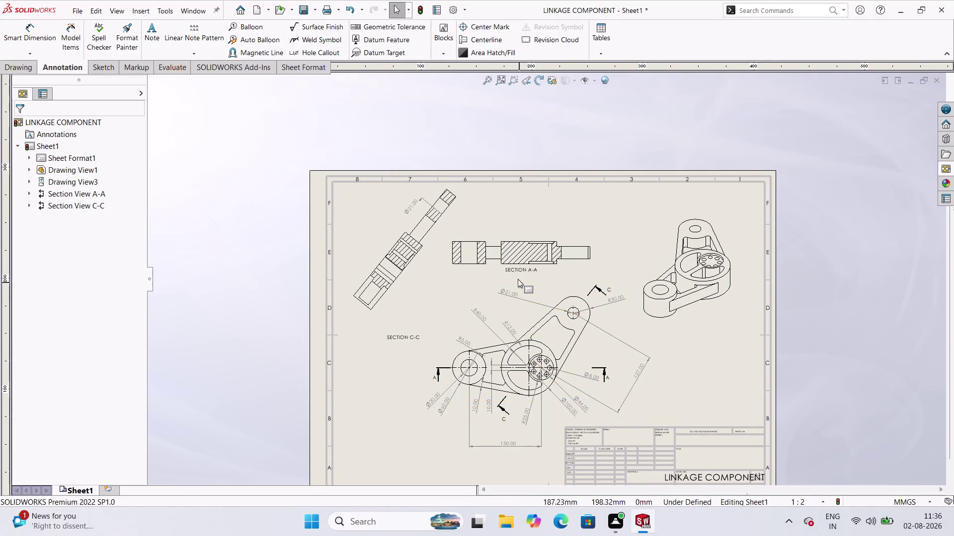
Zoom in on the drawing sheet and start the Smart Dimension tool.
scroll(up, 3)
scroll(down, 3)
scroll(down, 3)
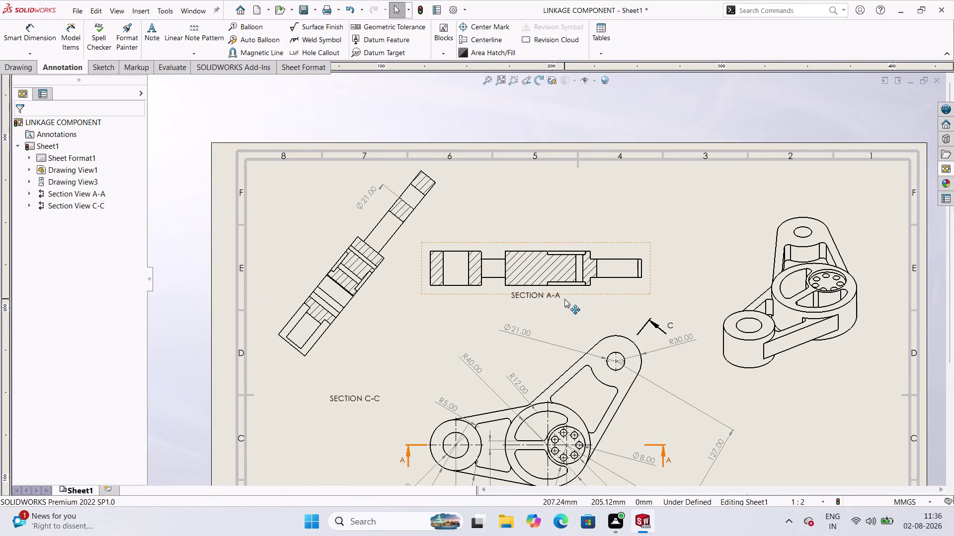
scroll(up, 3)
scroll(down, 3)
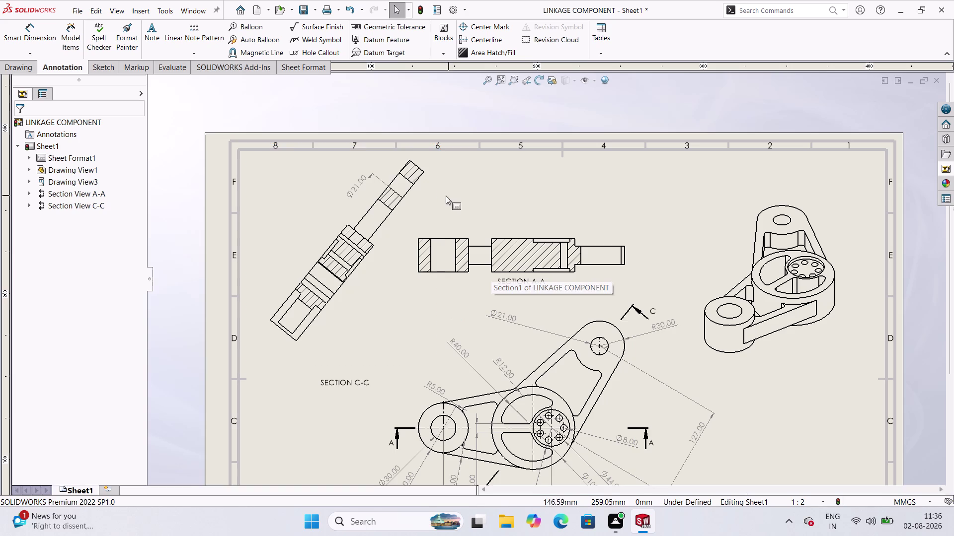
click(28, 30)
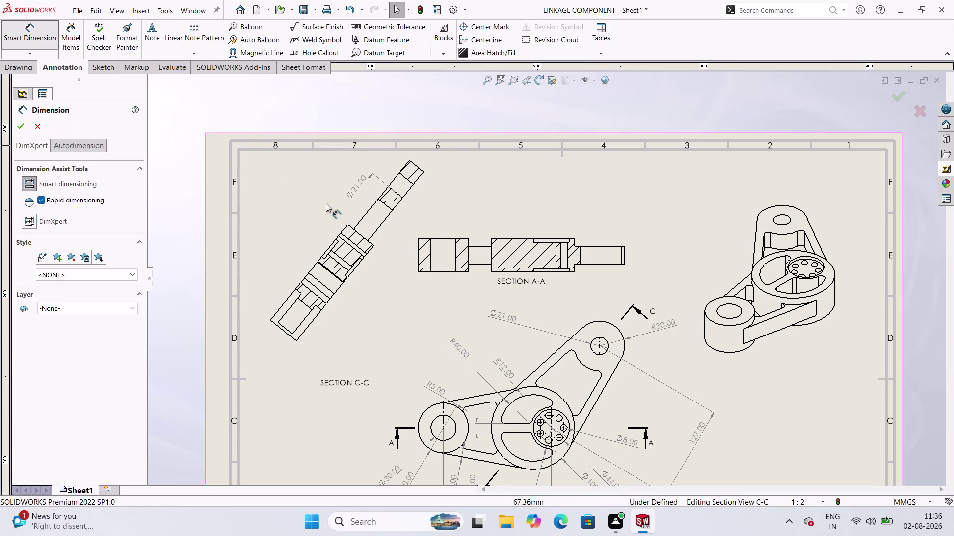
Place a 40.00 height dimension at Section A-A's left end and check the unit system.
click(417, 261)
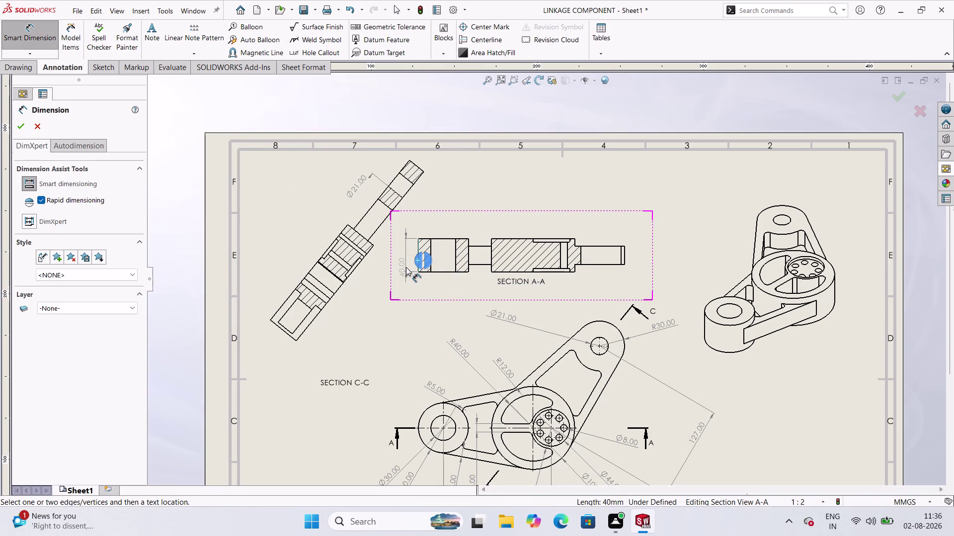
click(399, 253)
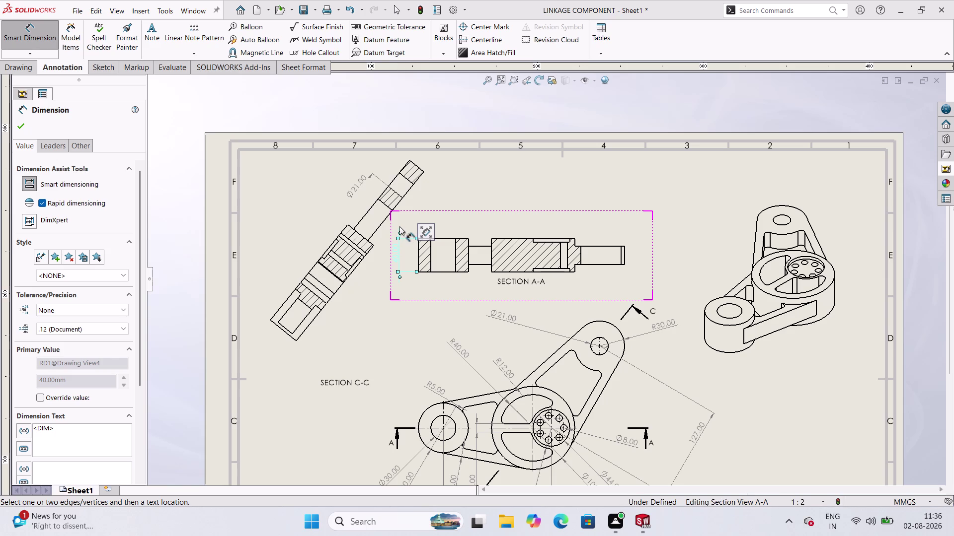
click(930, 503)
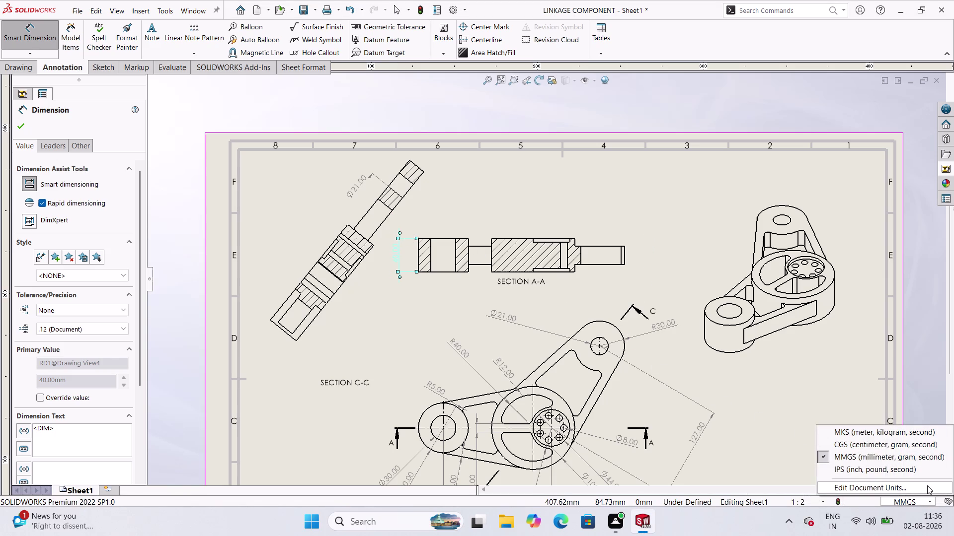
click(308, 181)
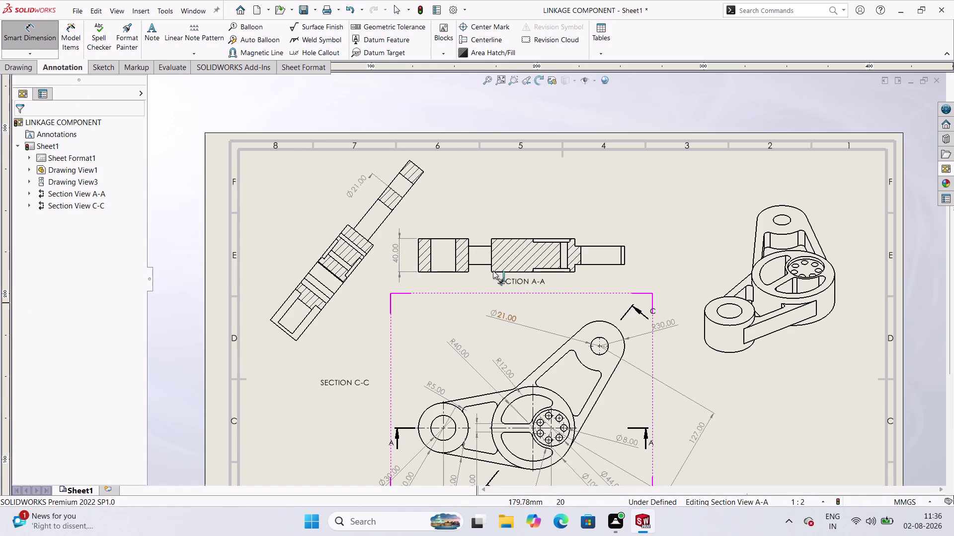
Dimension Section A-A's narrow neck at 22.00 above the view.
click(478, 247)
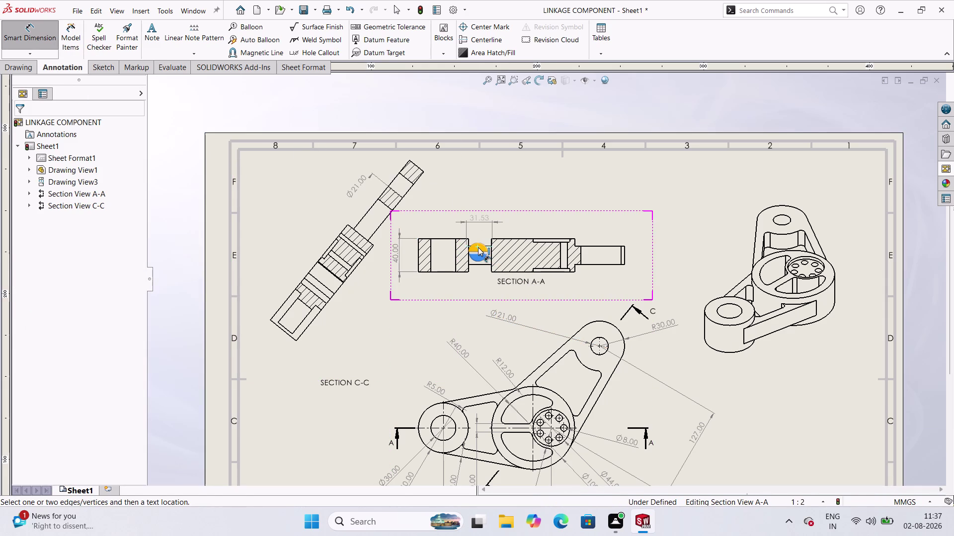
click(483, 265)
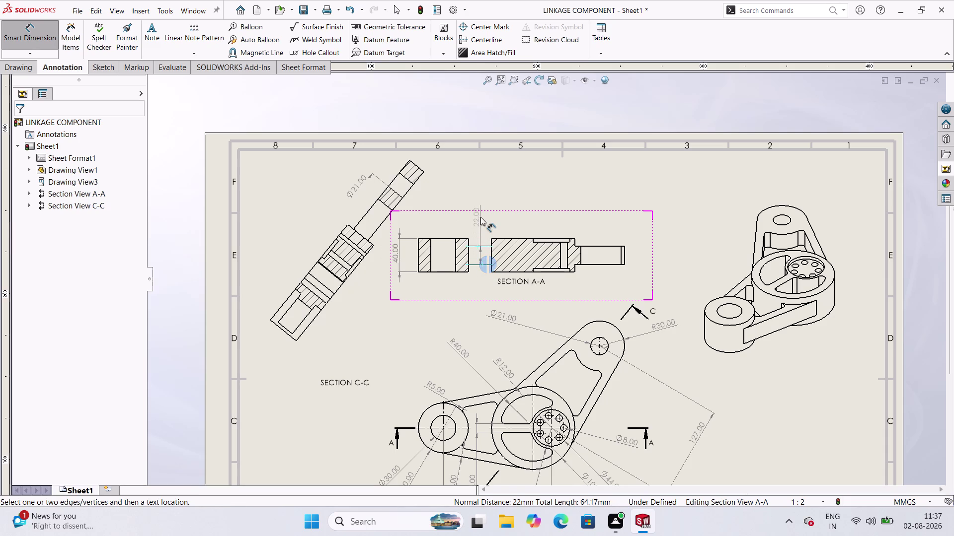
click(481, 217)
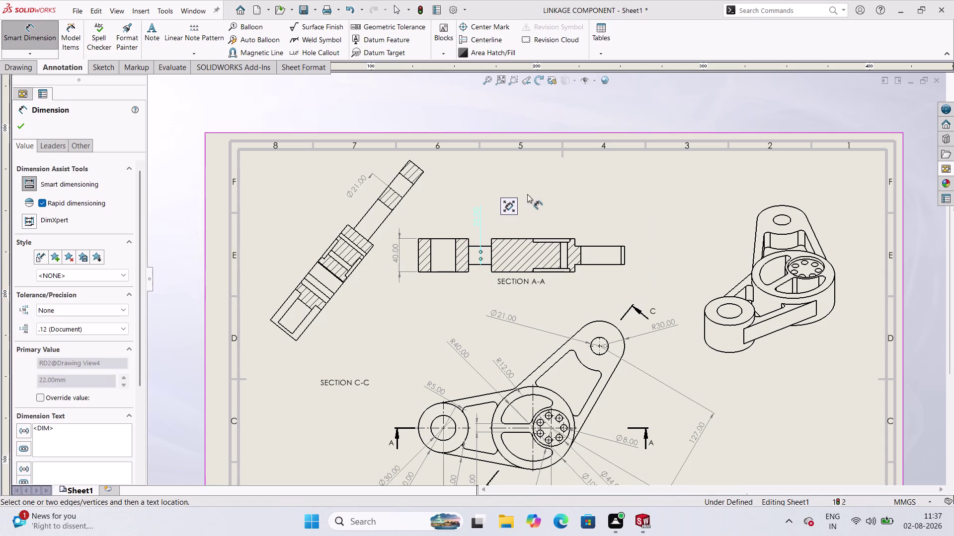
click(570, 197)
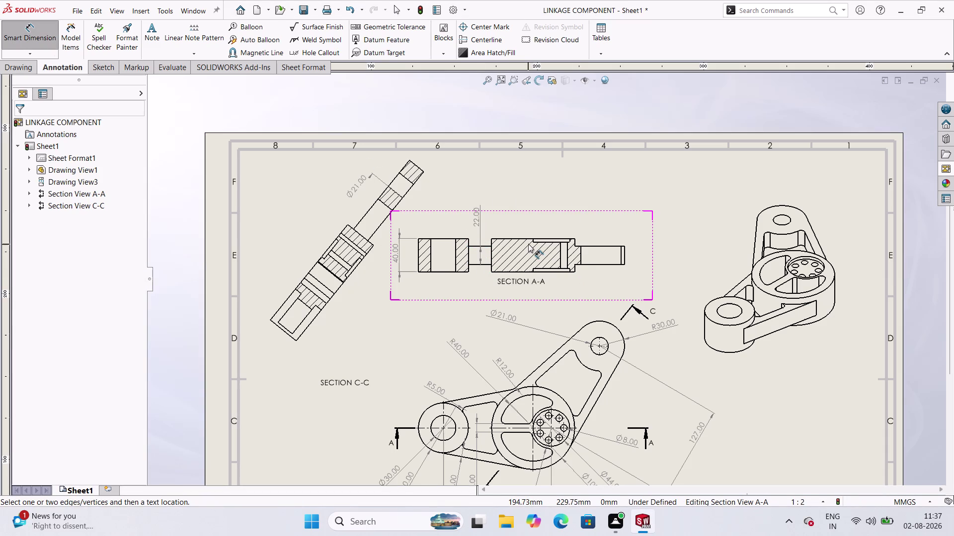
Zoom in and dimension Section A-A's bore at 32.00.
scroll(down, 3)
scroll(down, 3)
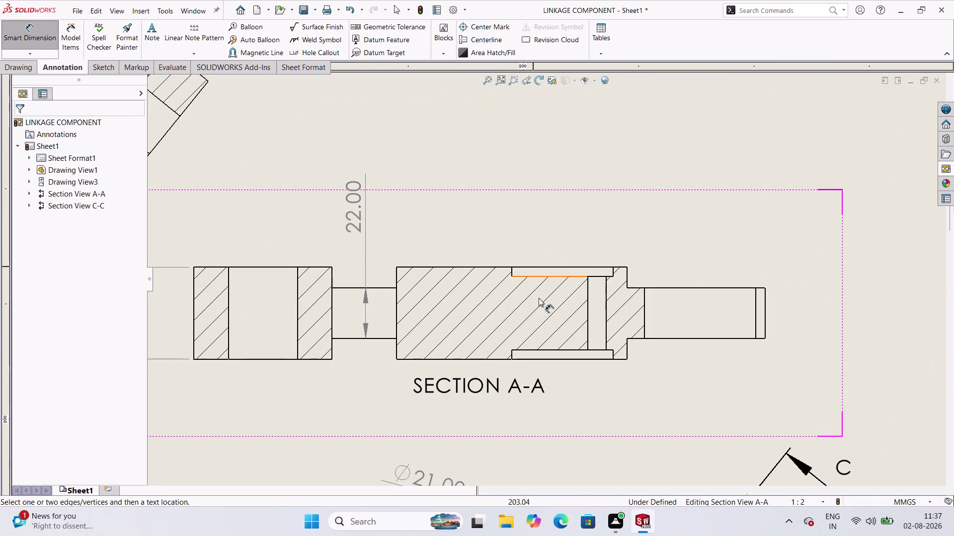
scroll(down, 3)
scroll(down, 3)
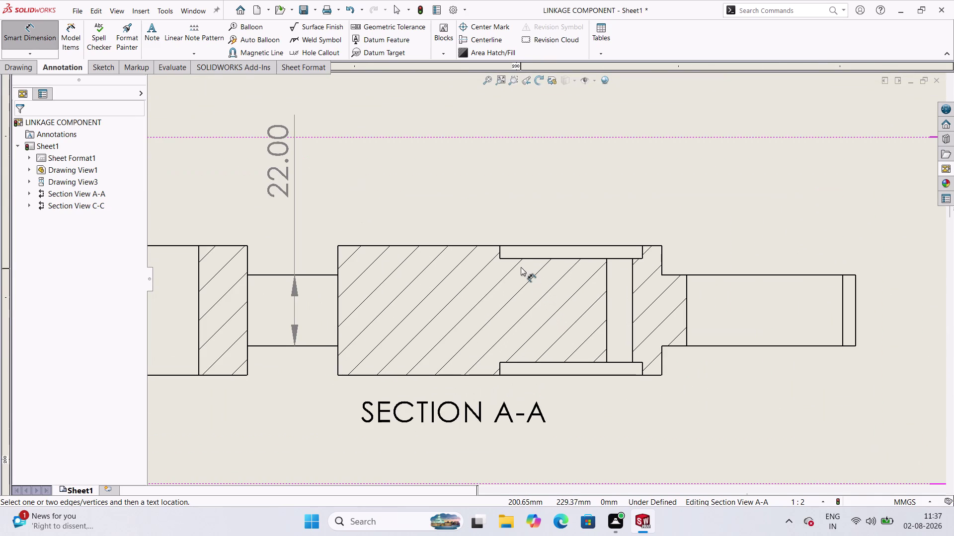
click(512, 258)
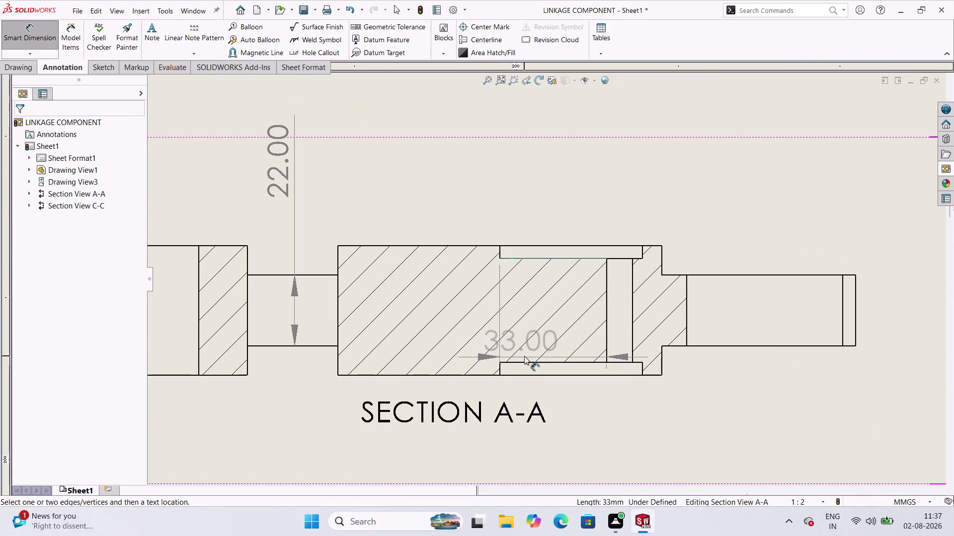
click(526, 362)
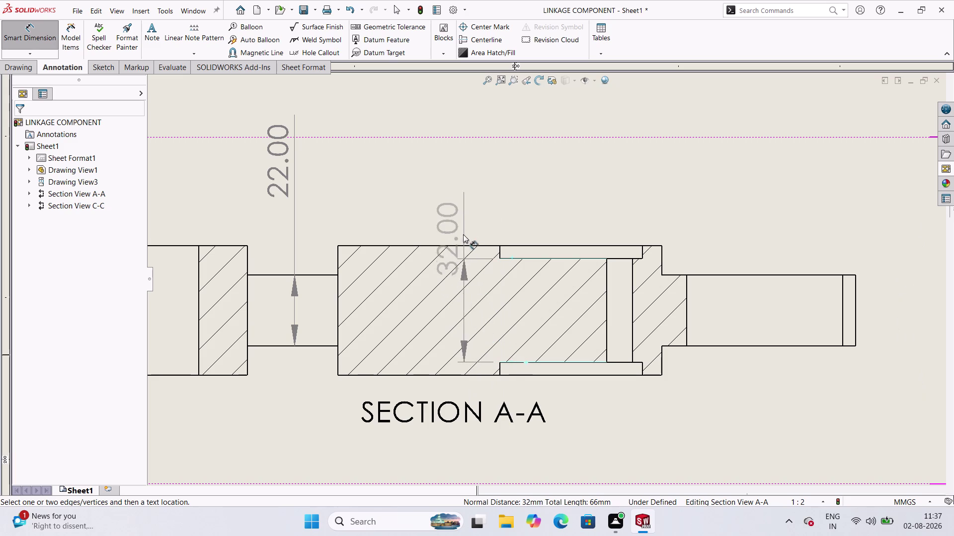
click(447, 209)
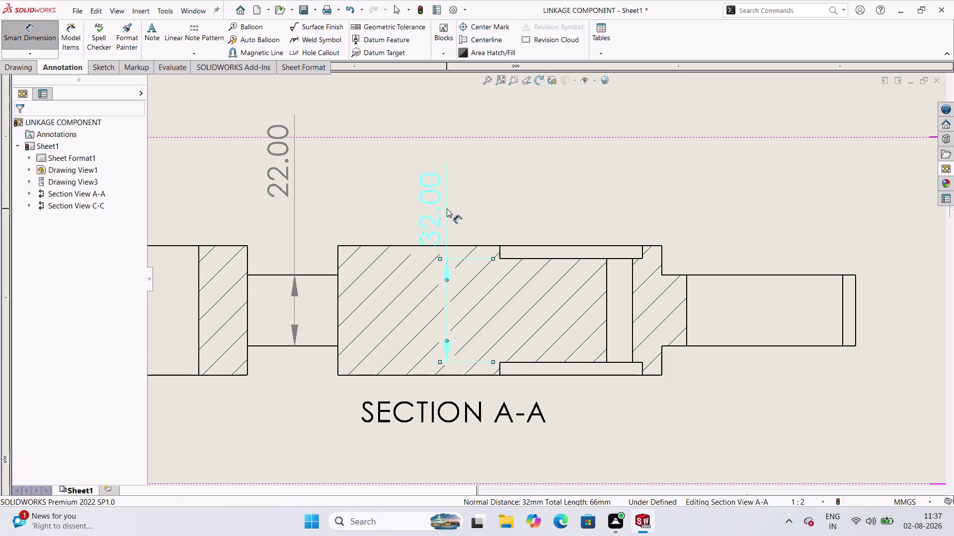
Add the 4.00 wall thickness and 9.00 shaft step dimensions above the section.
click(551, 246)
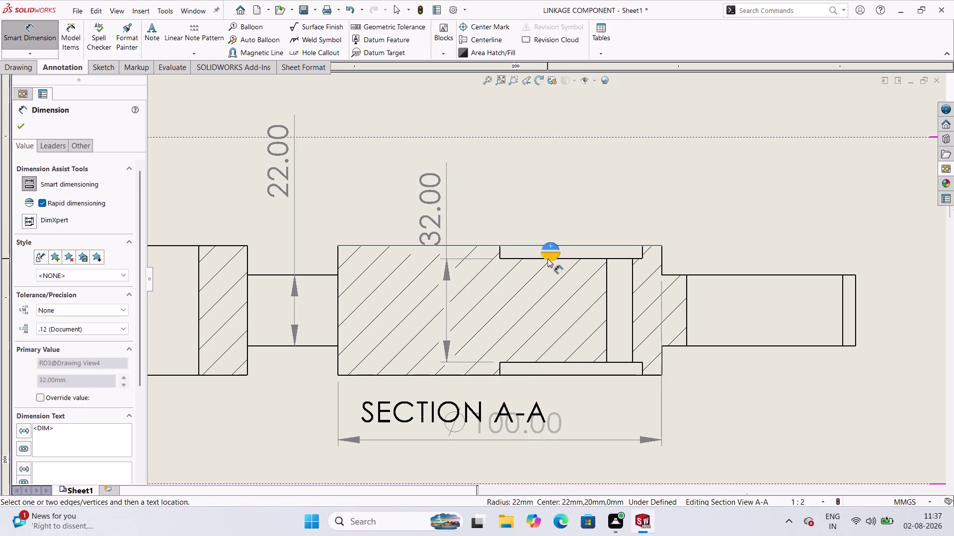
click(534, 259)
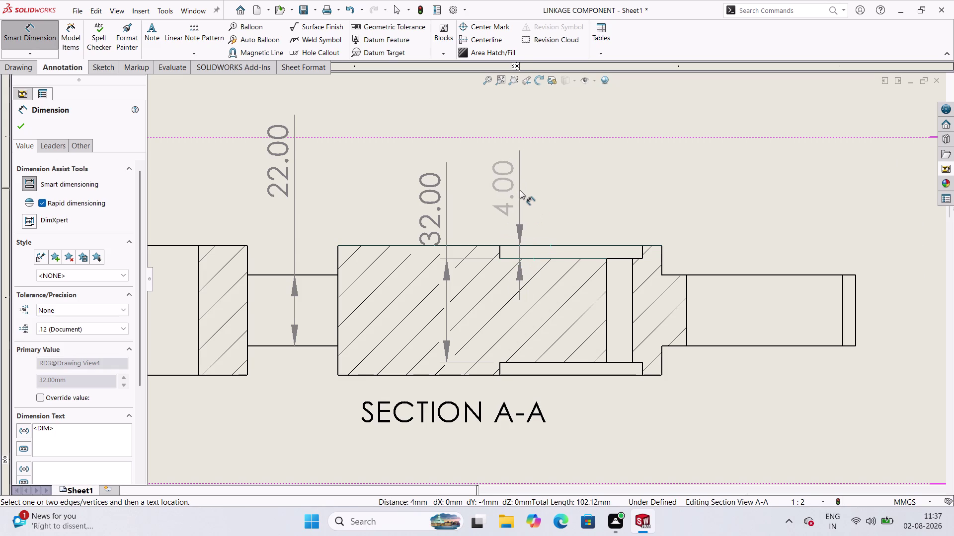
click(521, 192)
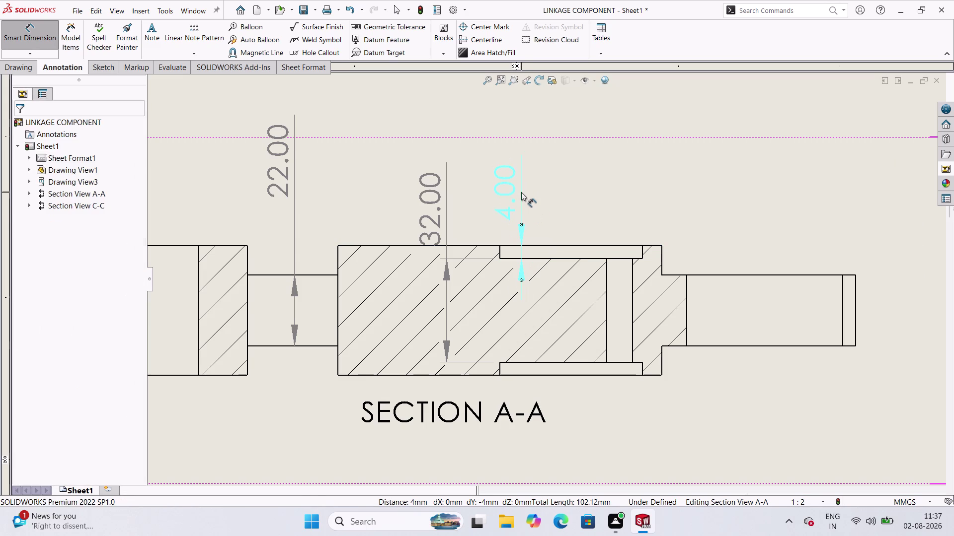
click(655, 245)
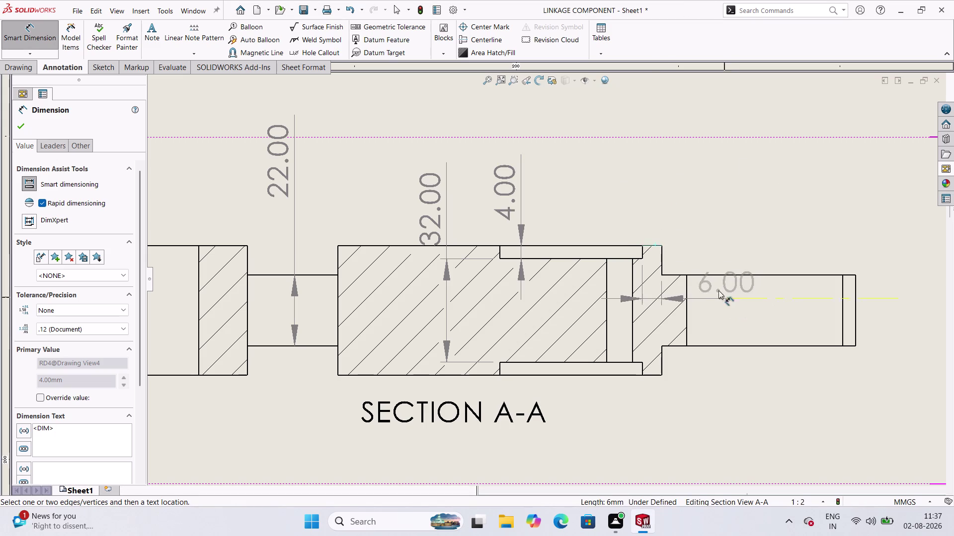
click(700, 275)
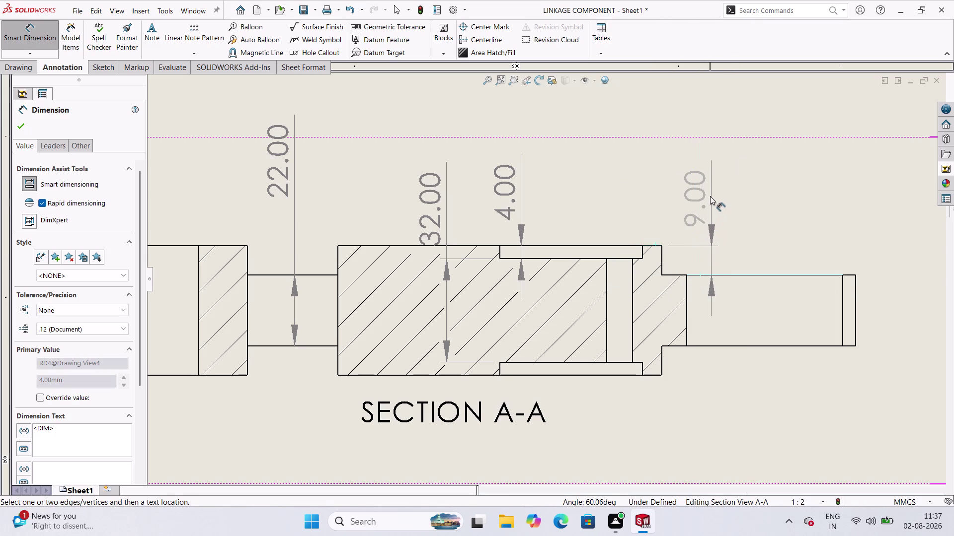
click(712, 196)
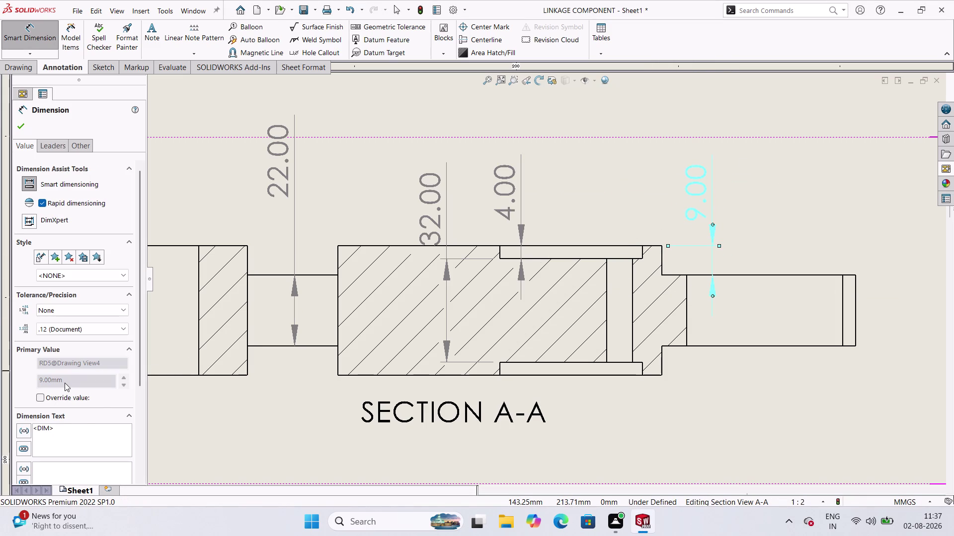
Override the step dimension's value so it reads 10.00.
click(40, 399)
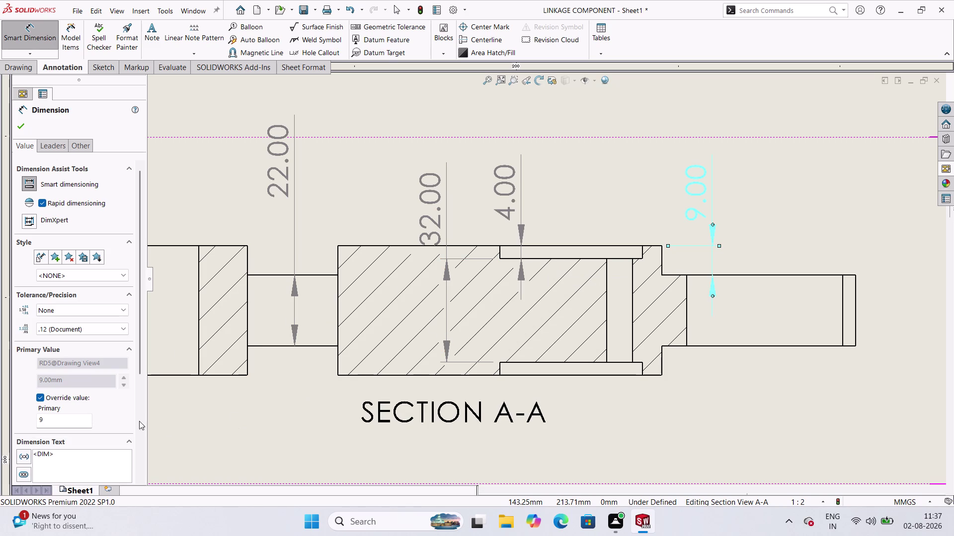
click(82, 424)
click(82, 424)
text(10)
key(Return)
click(16, 128)
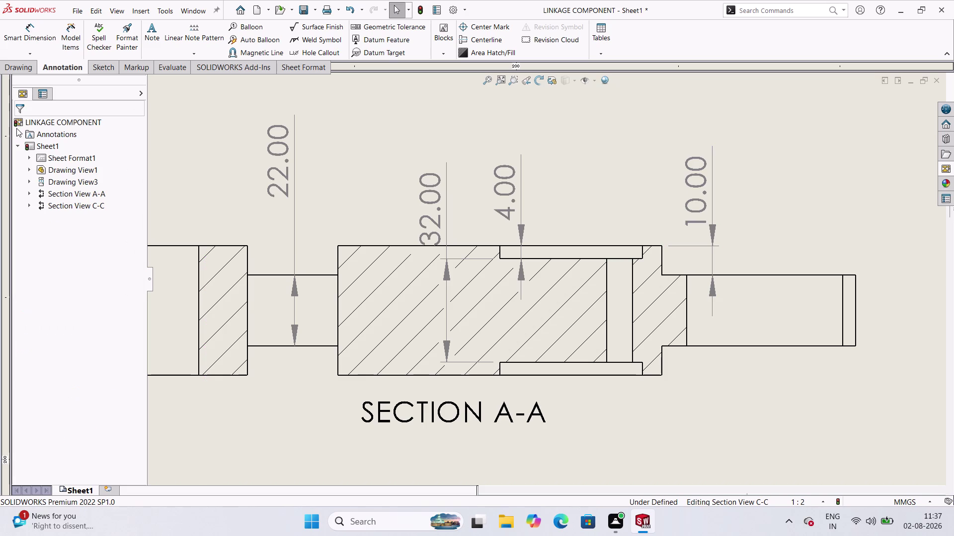
Override the 22.00 neck dimension on Section A-A to display 10.00.
double_click(287, 176)
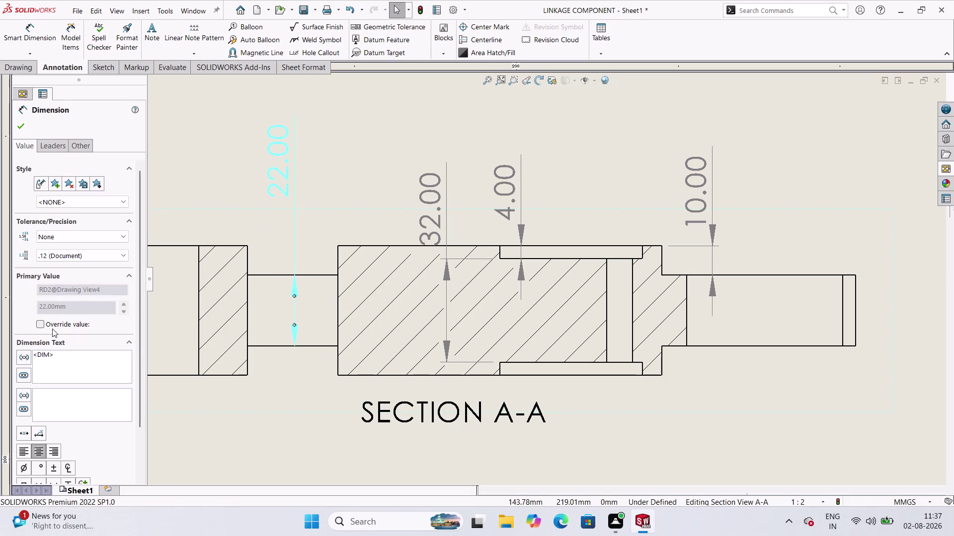
click(43, 324)
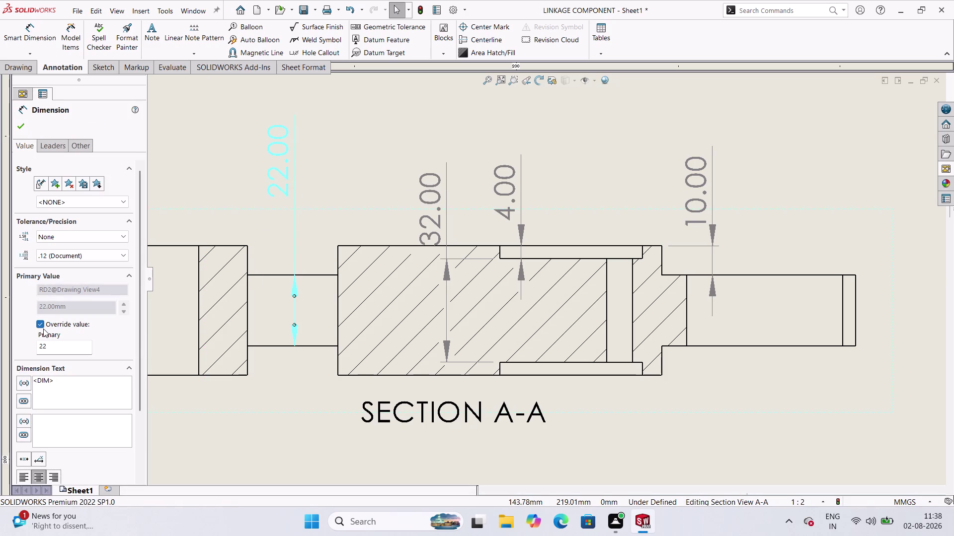
key(1)
double_click(51, 347)
text(10)
click(25, 129)
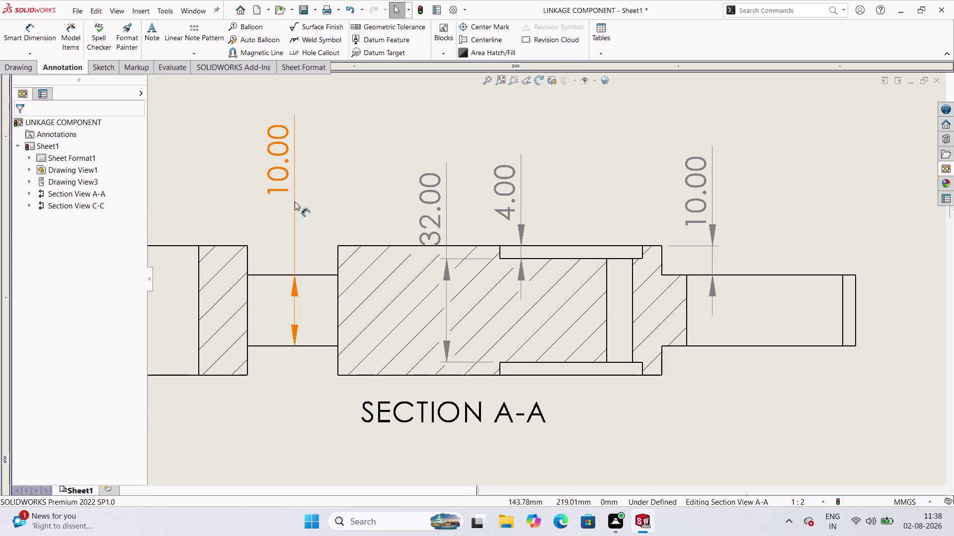
Drag the 32.00 and 4.00 dimension texts apart and reposition the right-end dimension.
scroll(up, 3)
scroll(up, 3)
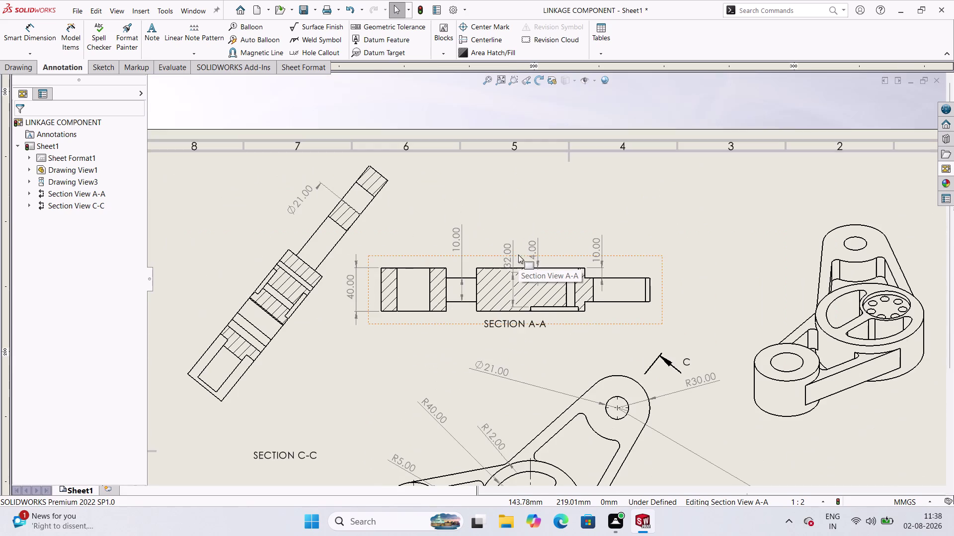
scroll(up, 3)
scroll(down, 3)
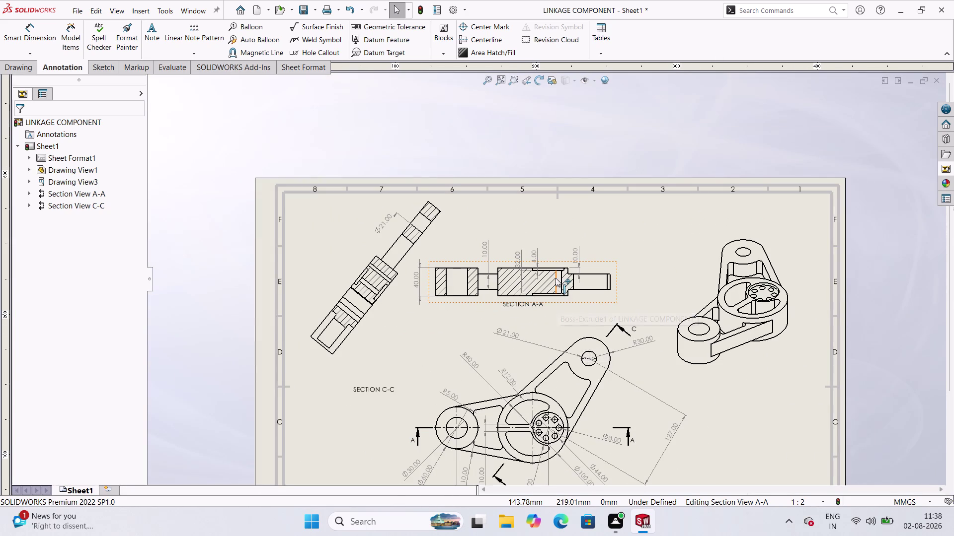
scroll(down, 3)
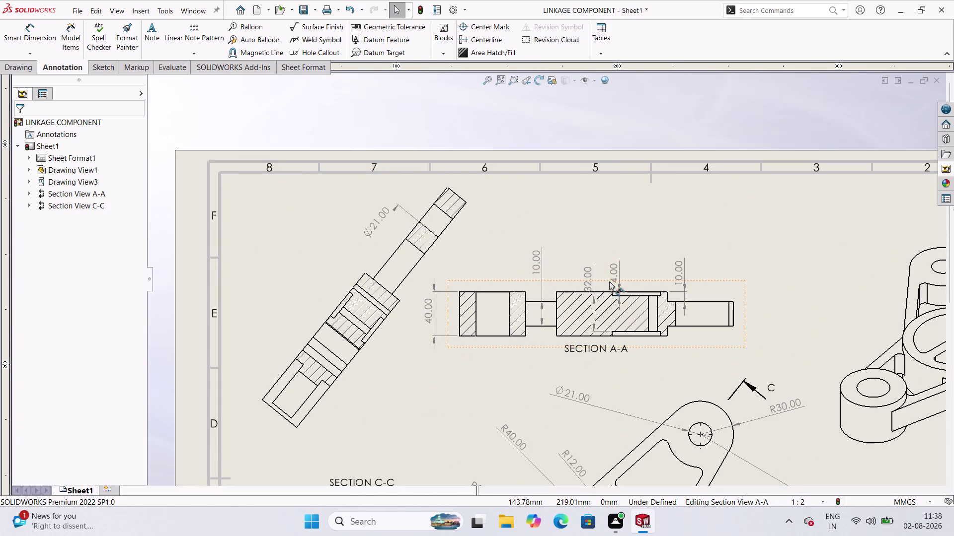
drag(586, 281, 589, 263)
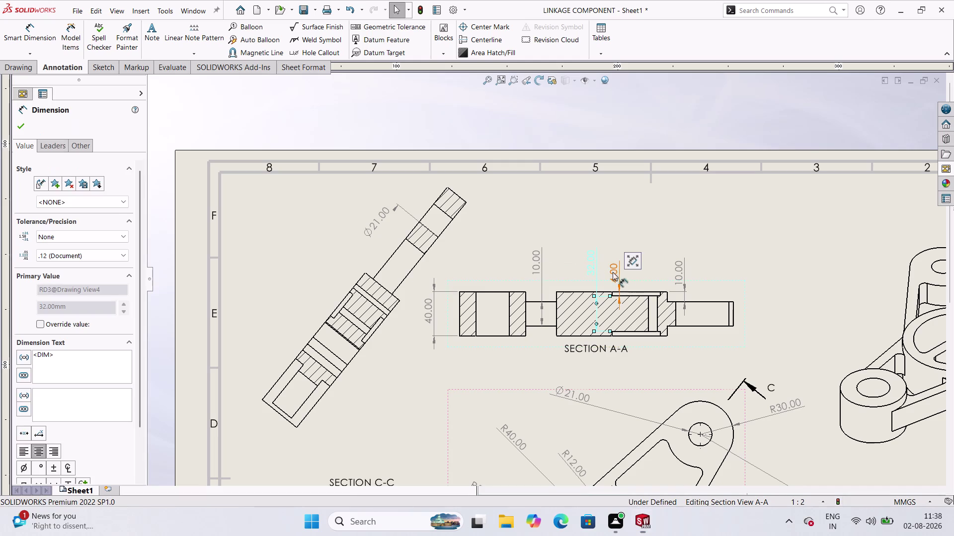
drag(617, 274, 622, 240)
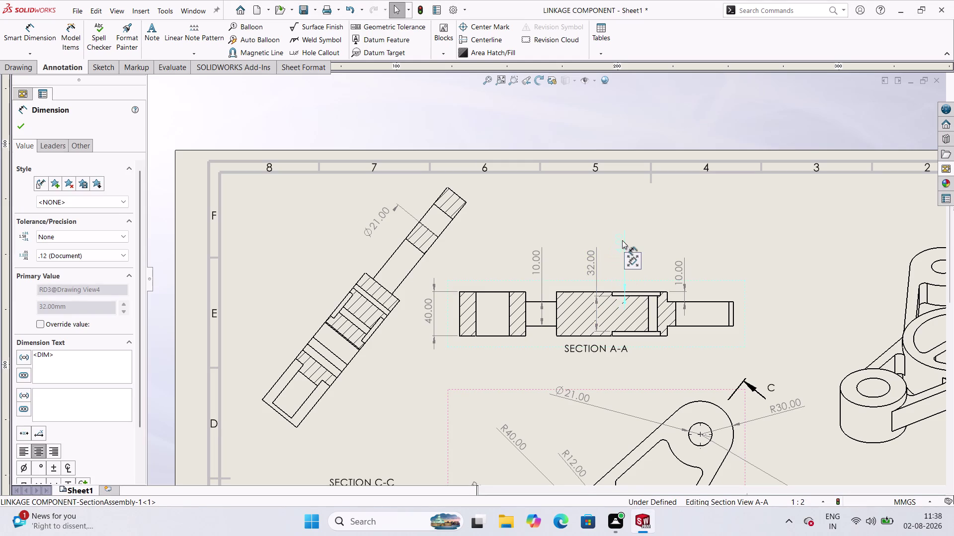
drag(622, 240, 619, 259)
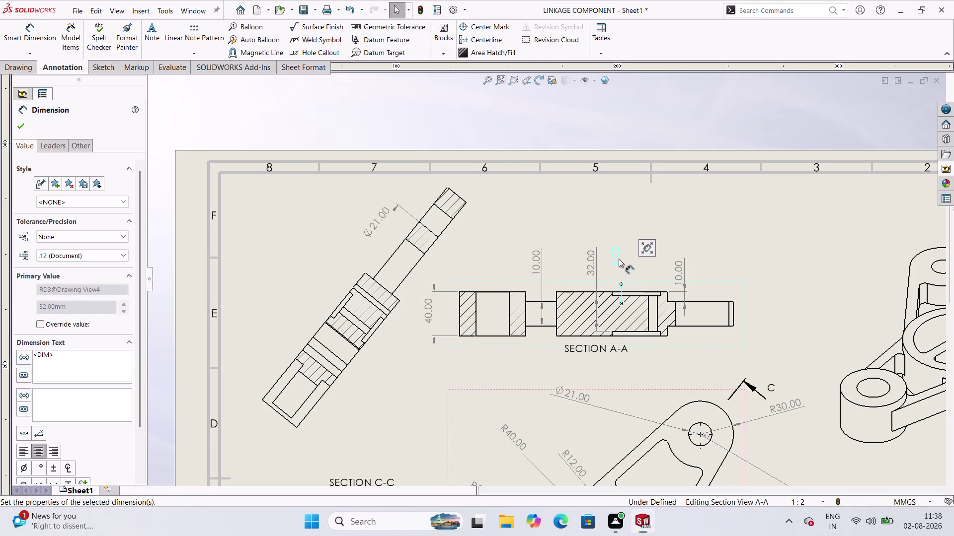
drag(676, 275, 679, 257)
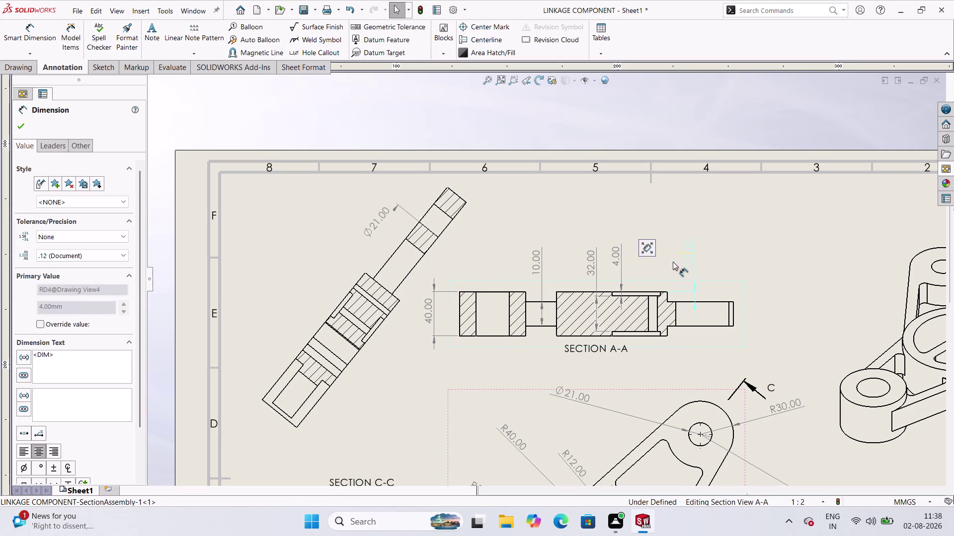
drag(679, 257, 679, 259)
double_click(681, 259)
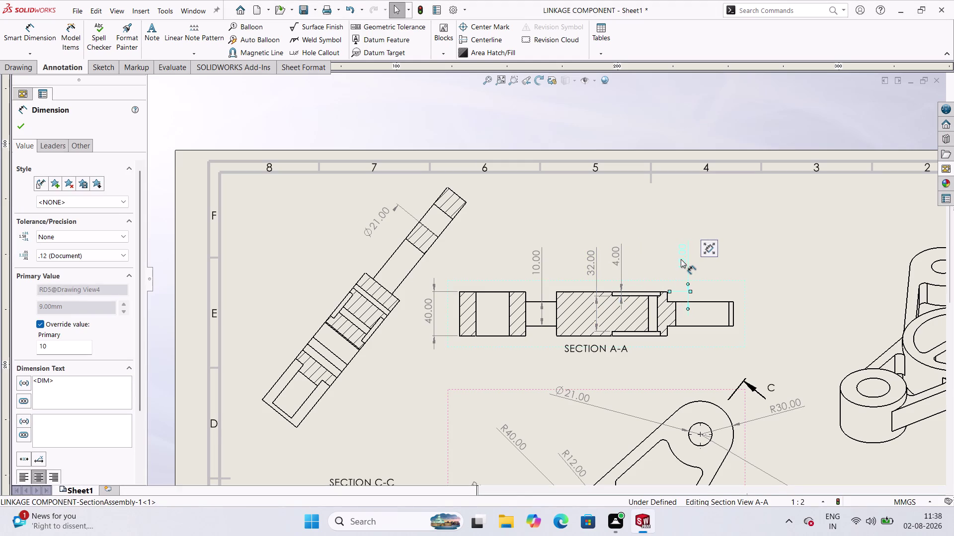
Zoom and pan around the sheet to review the dimensioned views.
scroll(up, 3)
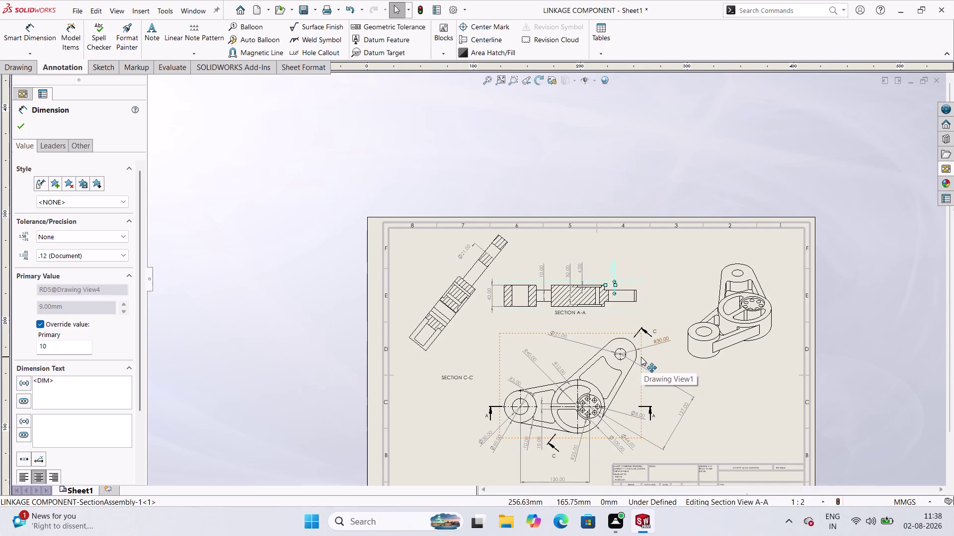
scroll(down, 3)
scroll(down, 3)
scroll(down, 3)
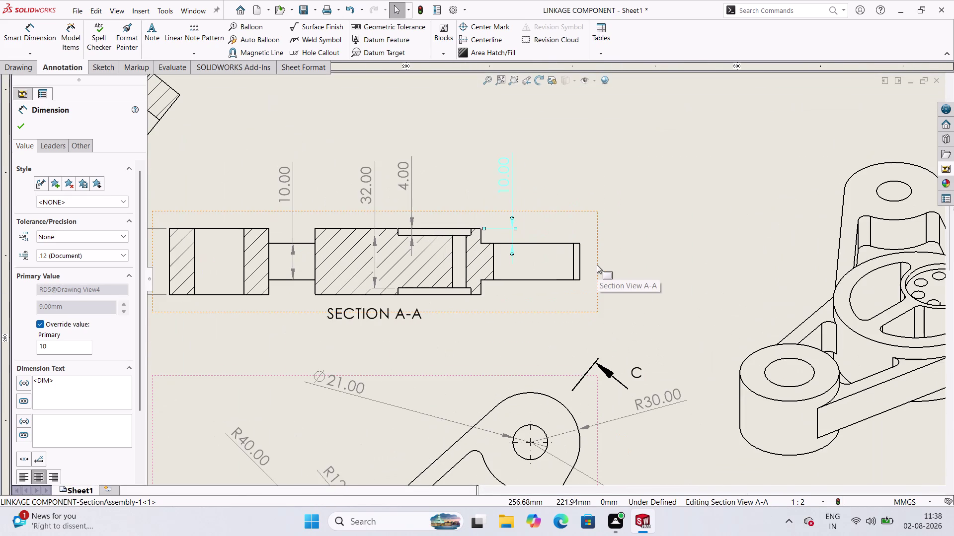
scroll(up, 3)
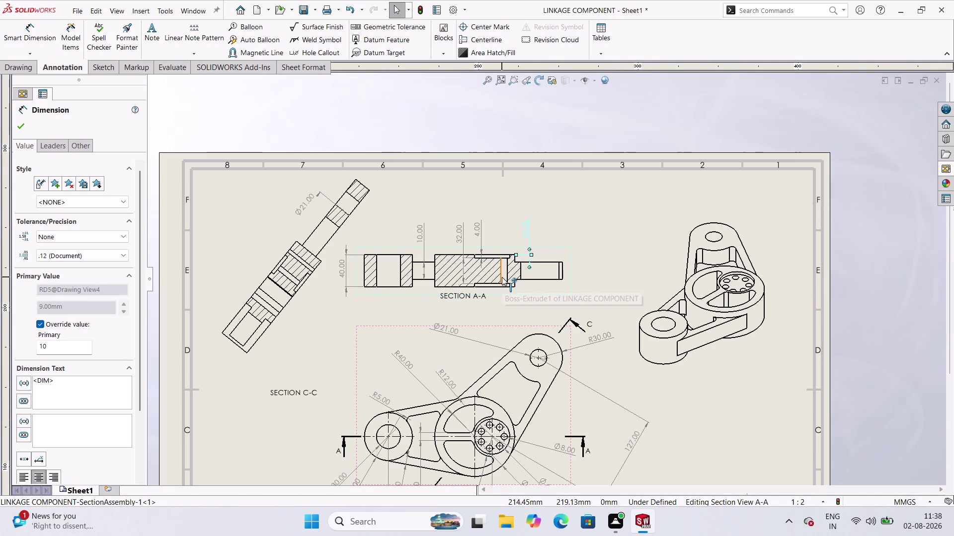
scroll(down, 3)
scroll(up, 3)
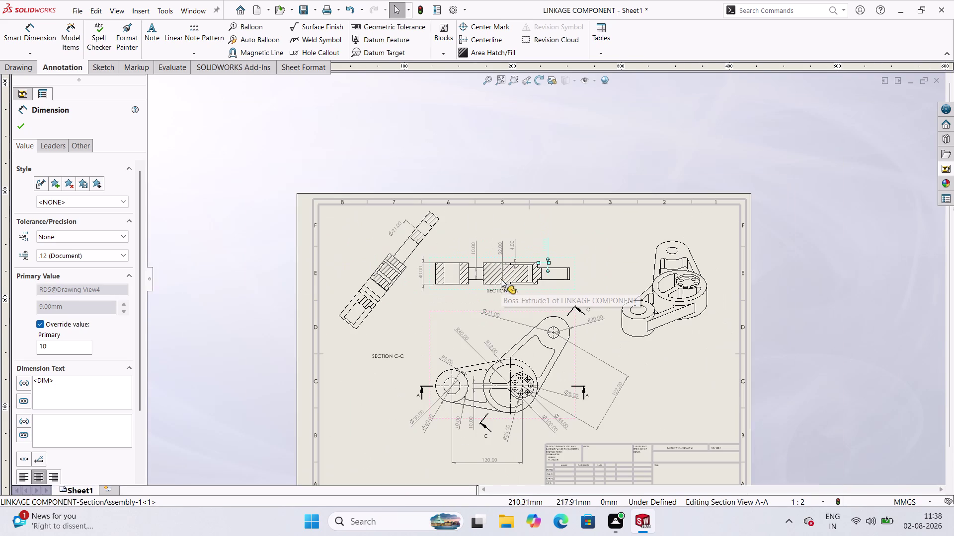
scroll(up, 3)
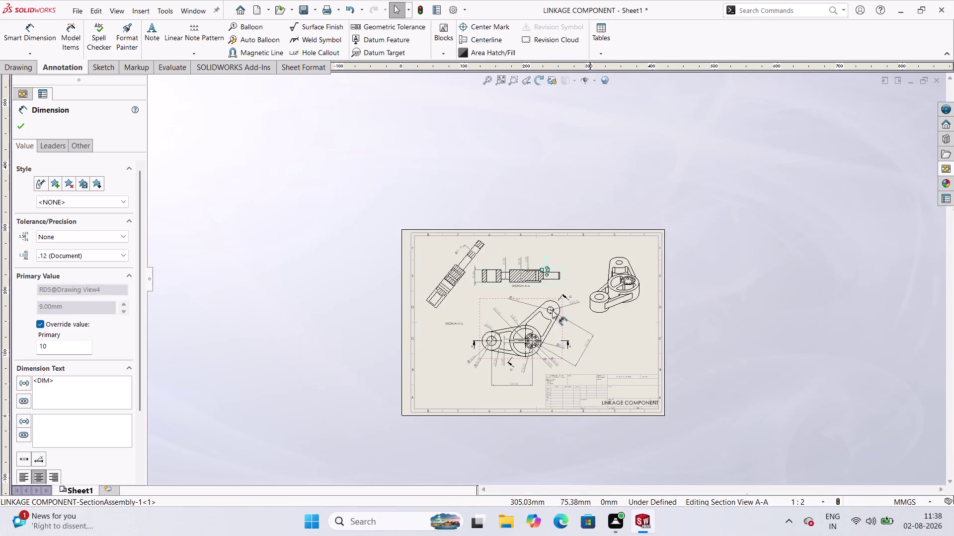
scroll(down, 3)
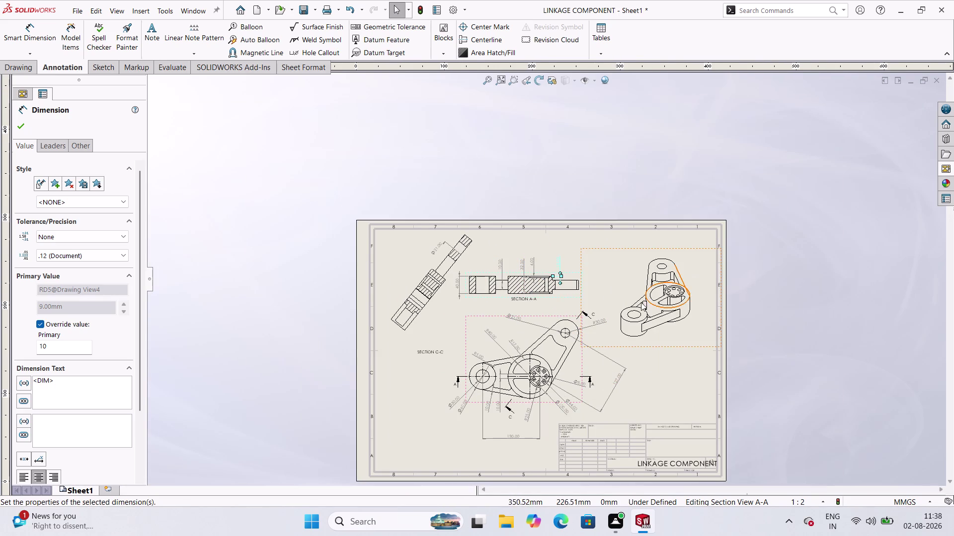
scroll(up, 3)
scroll(down, 3)
scroll(down, 3)
scroll(down, 3)
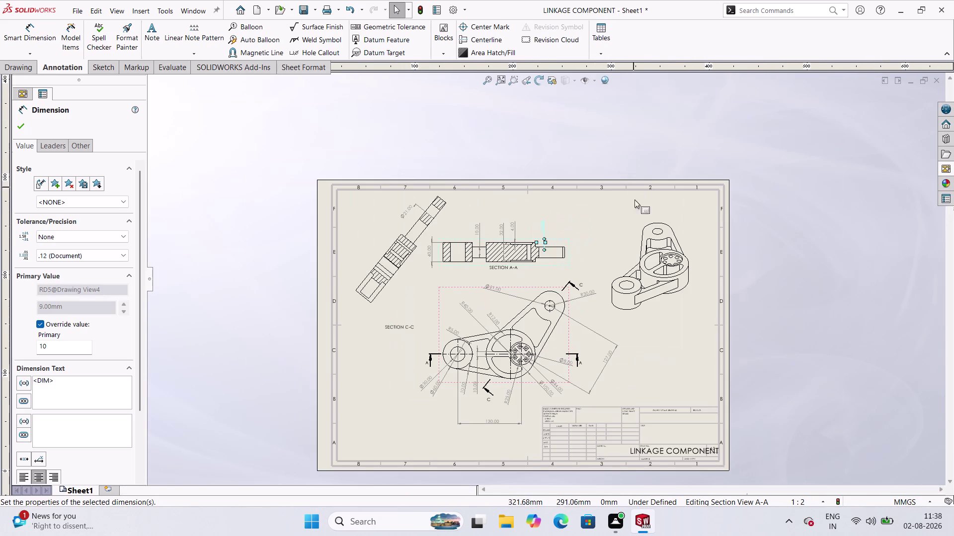
scroll(down, 3)
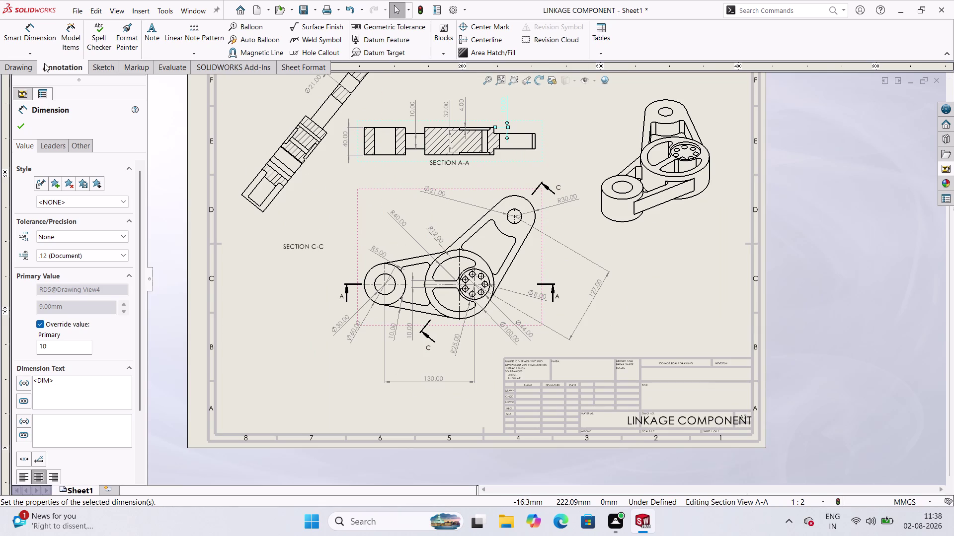
click(24, 68)
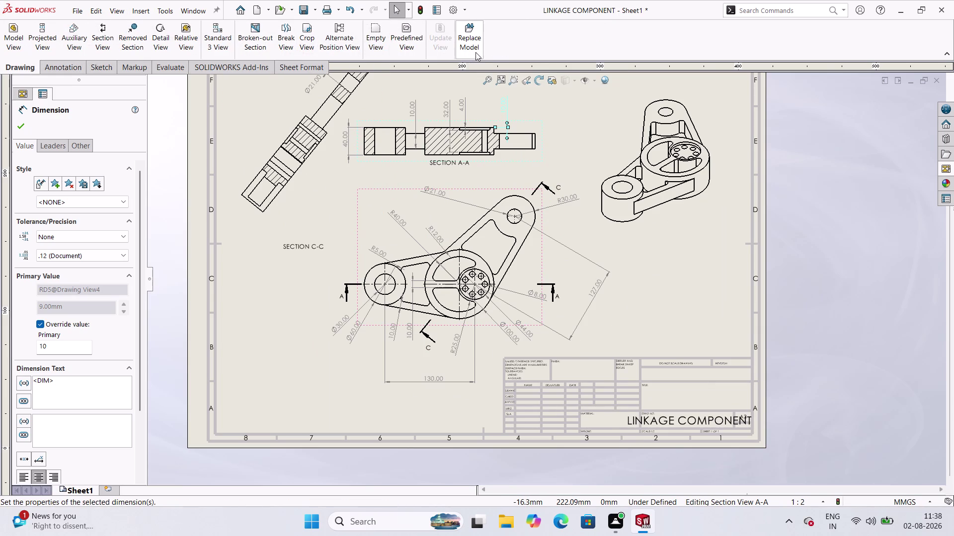
Switch to the Sheet Format tab and enter Edit Sheet Format mode.
click(101, 70)
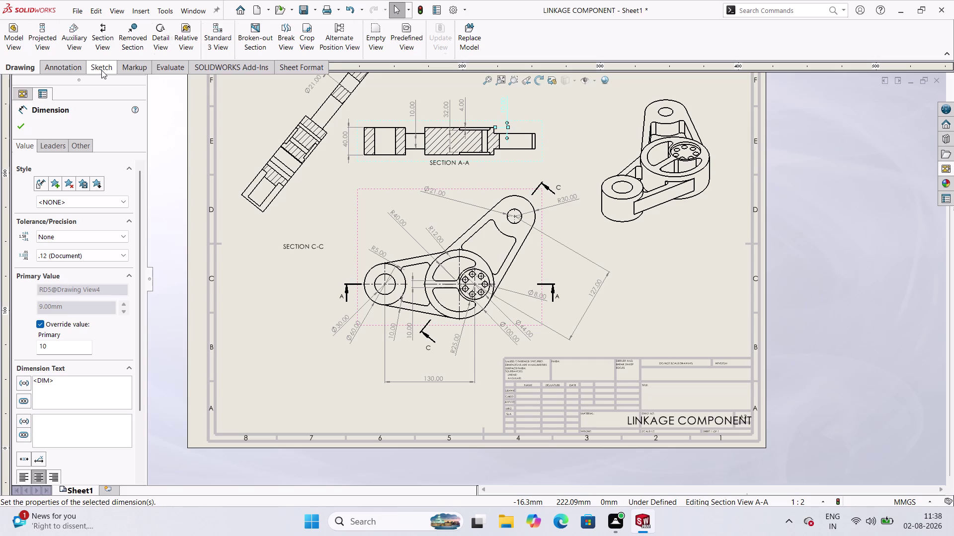
click(65, 76)
click(56, 67)
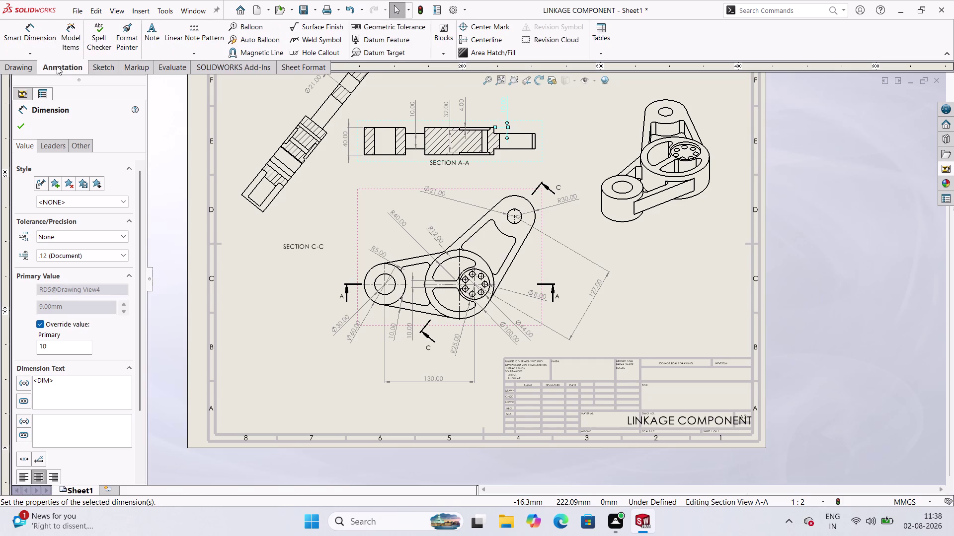
click(290, 65)
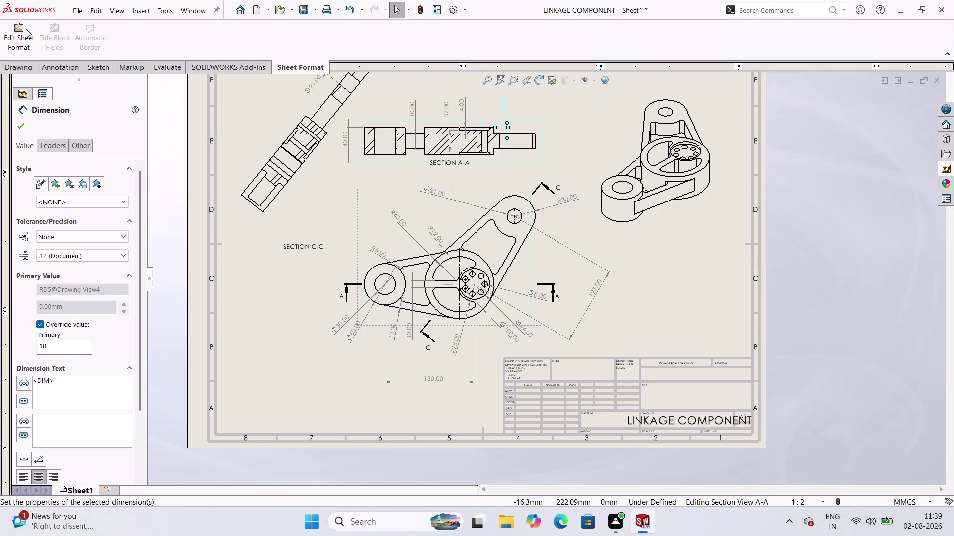
click(26, 29)
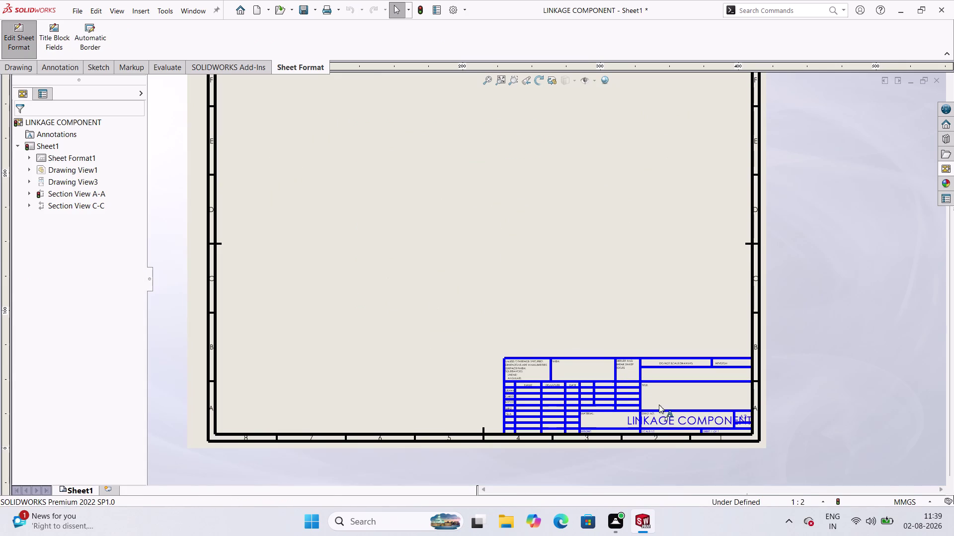
Zoom into the title block notes and launch the Title Block Fields setup.
scroll(down, 3)
scroll(down, 3)
scroll(down, 3)
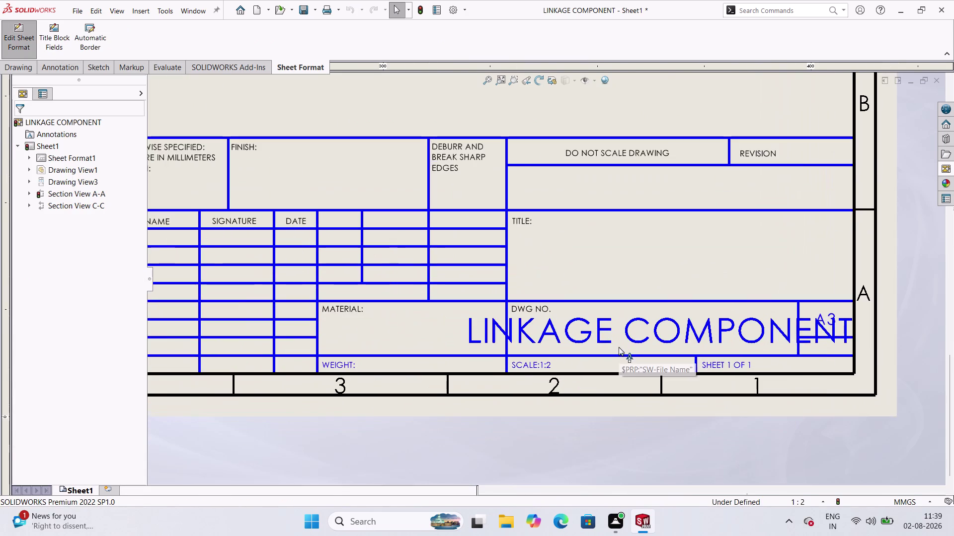
scroll(up, 3)
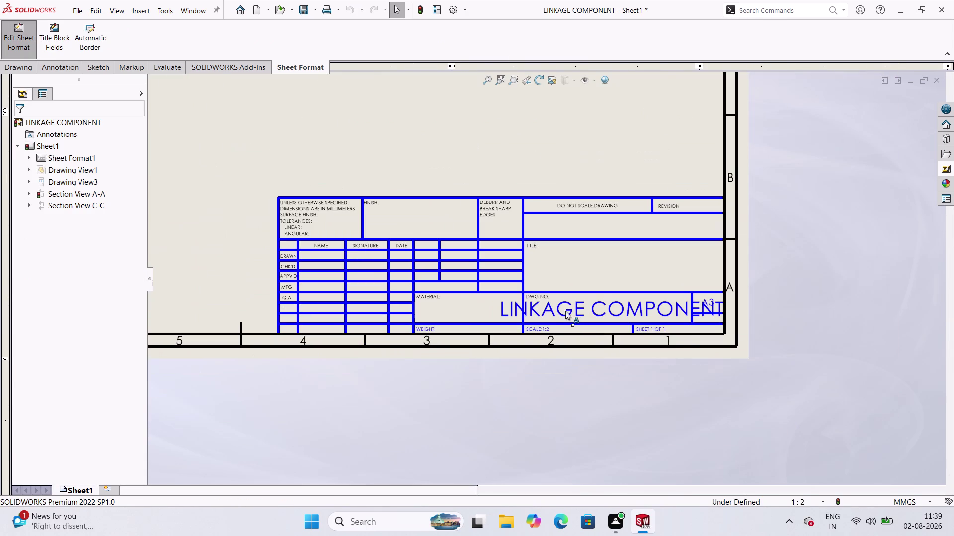
scroll(down, 3)
scroll(down, 3)
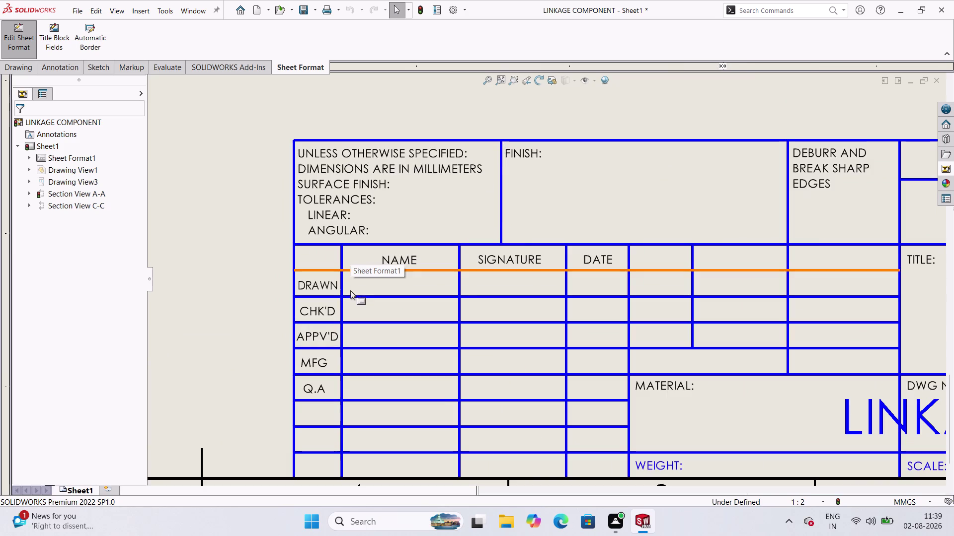
click(365, 288)
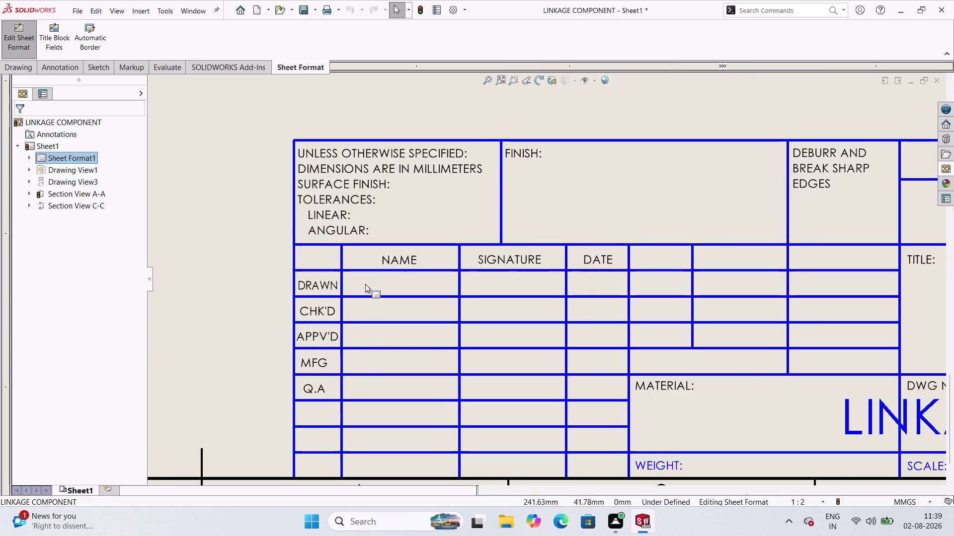
double_click(365, 283)
double_click(371, 276)
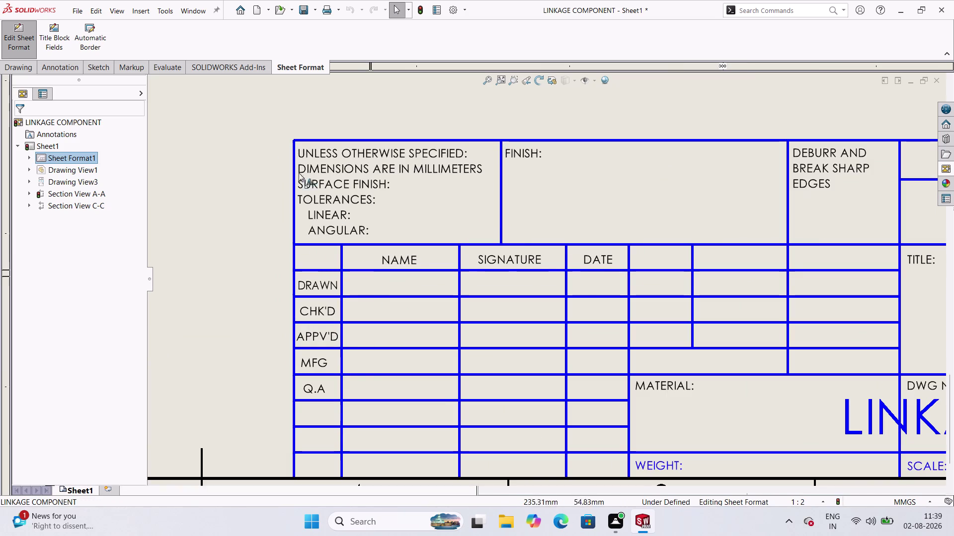
click(60, 46)
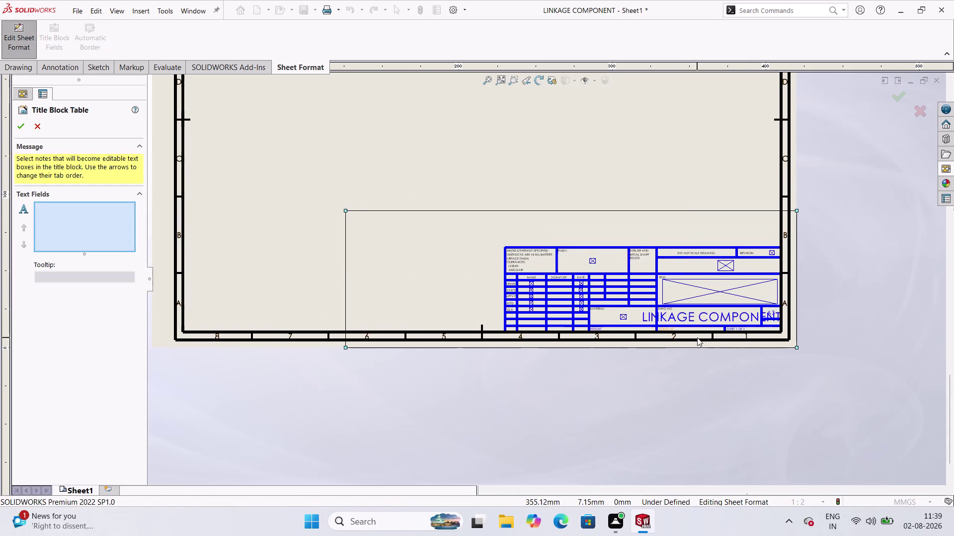
Add the TITLE note to the Text Fields list.
scroll(down, 3)
scroll(down, 3)
scroll(up, 3)
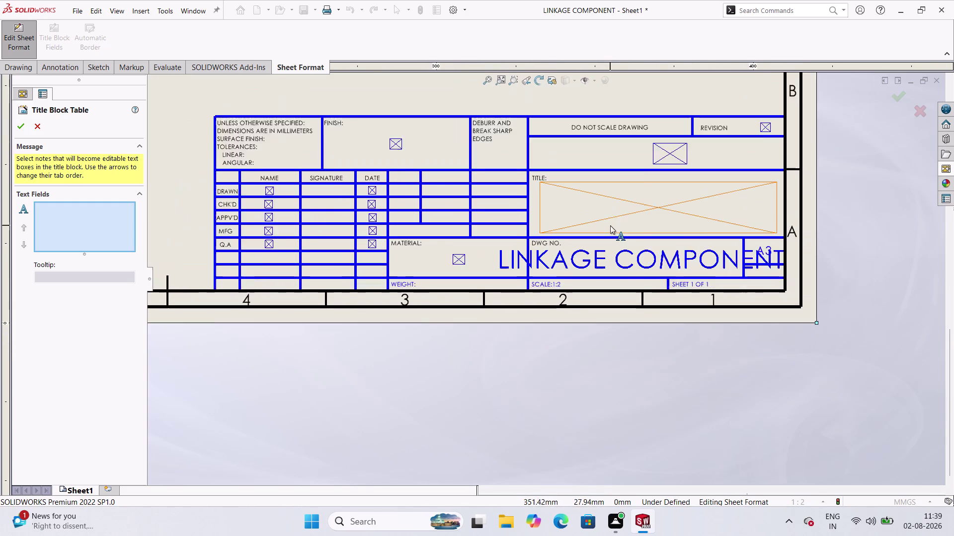
click(605, 216)
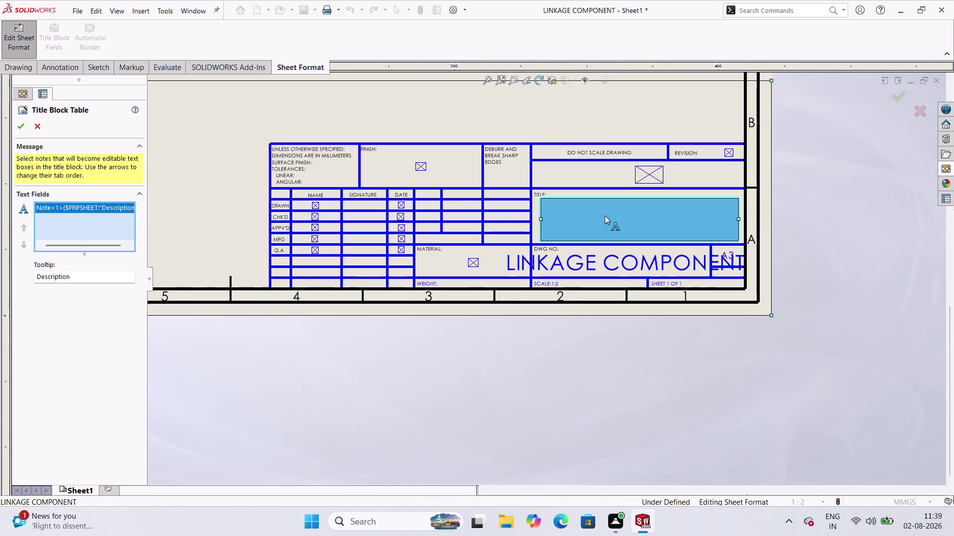
scroll(up, 3)
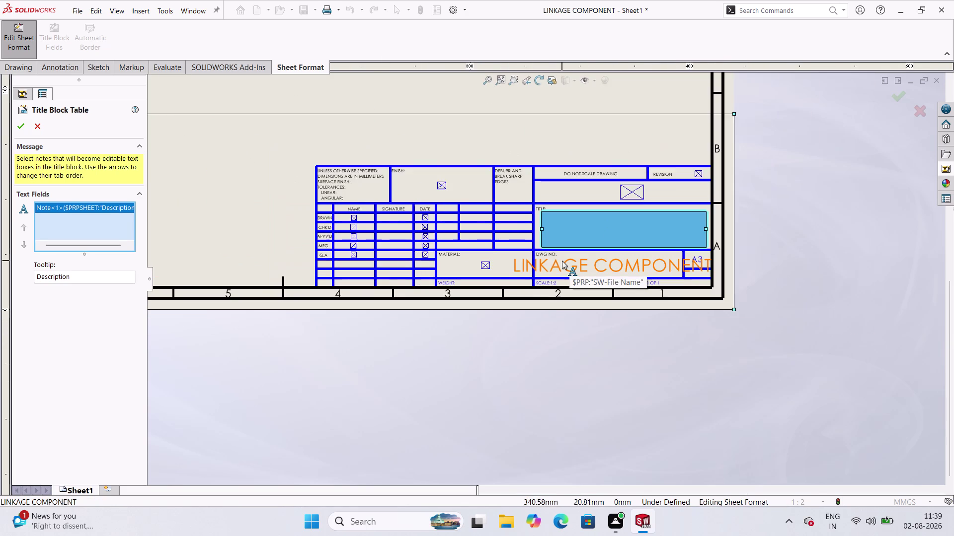
scroll(up, 3)
Remove the TITLE note from the field list and close the setup without keeping fields.
click(562, 260)
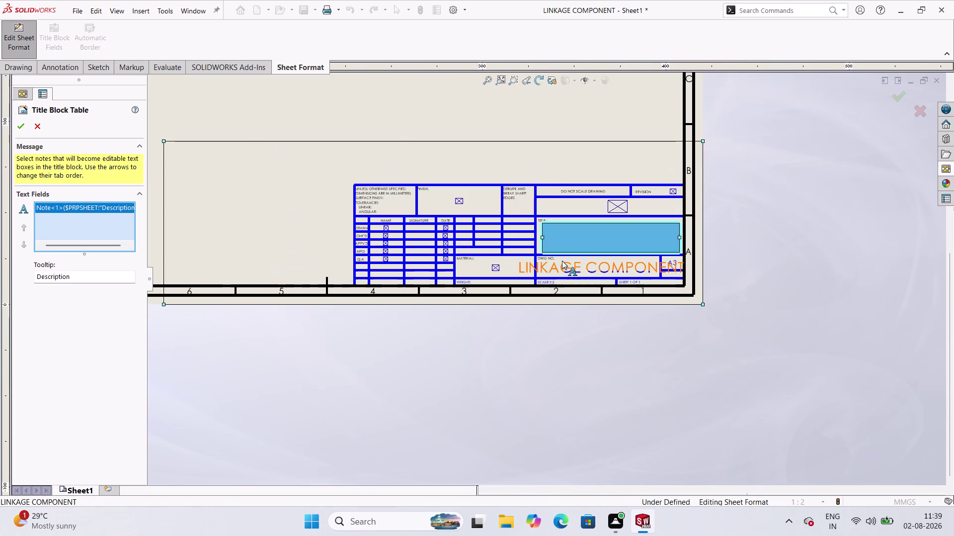
key(ctrl+c)
click(609, 235)
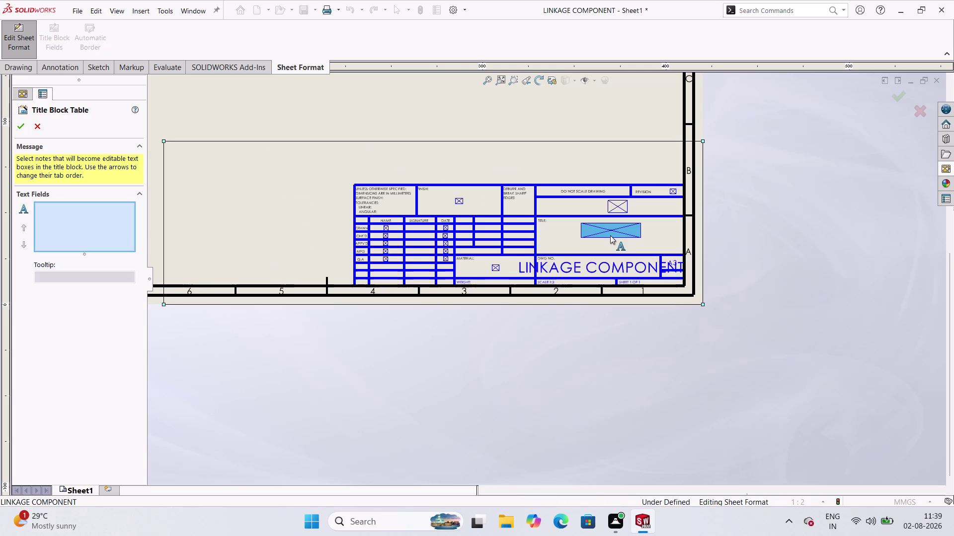
key(ctrl+v)
double_click(98, 219)
click(87, 231)
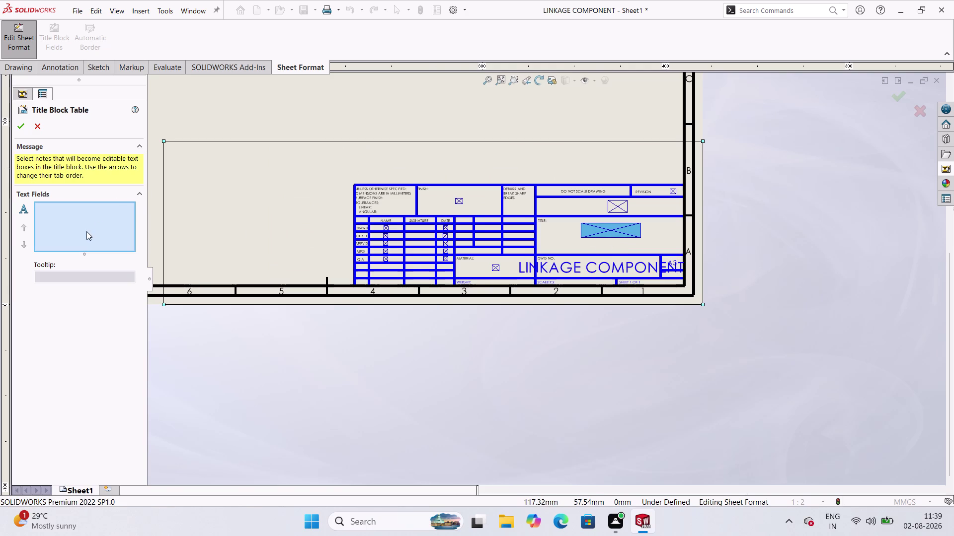
click(42, 131)
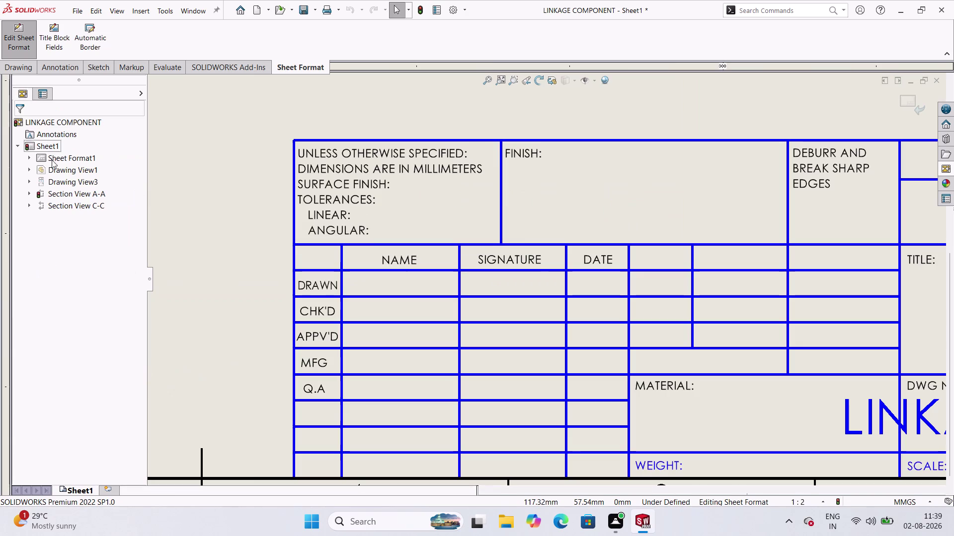
Reopen Title Block Fields and select the TITLE note as an editable field.
scroll(up, 3)
scroll(up, 3)
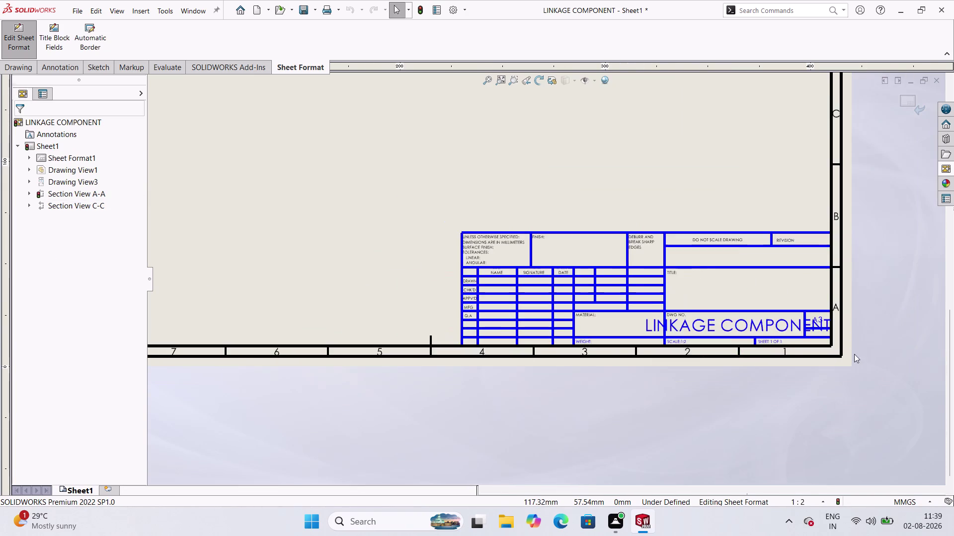
scroll(down, 3)
scroll(down, 3)
scroll(down, 3)
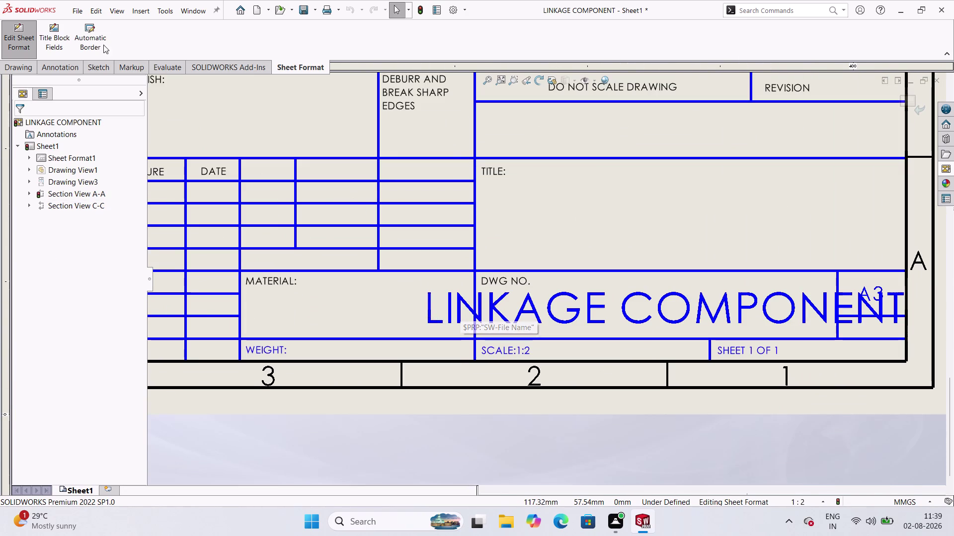
click(59, 54)
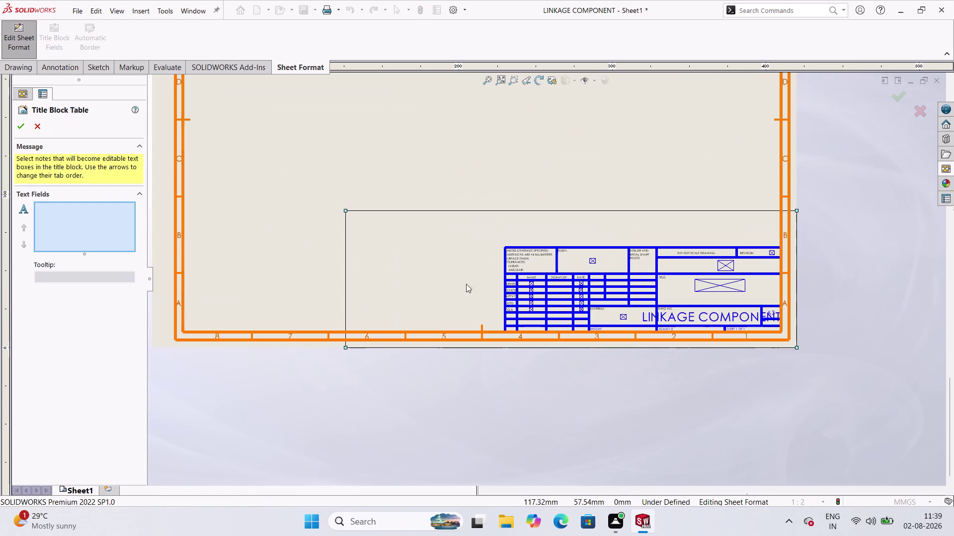
click(716, 275)
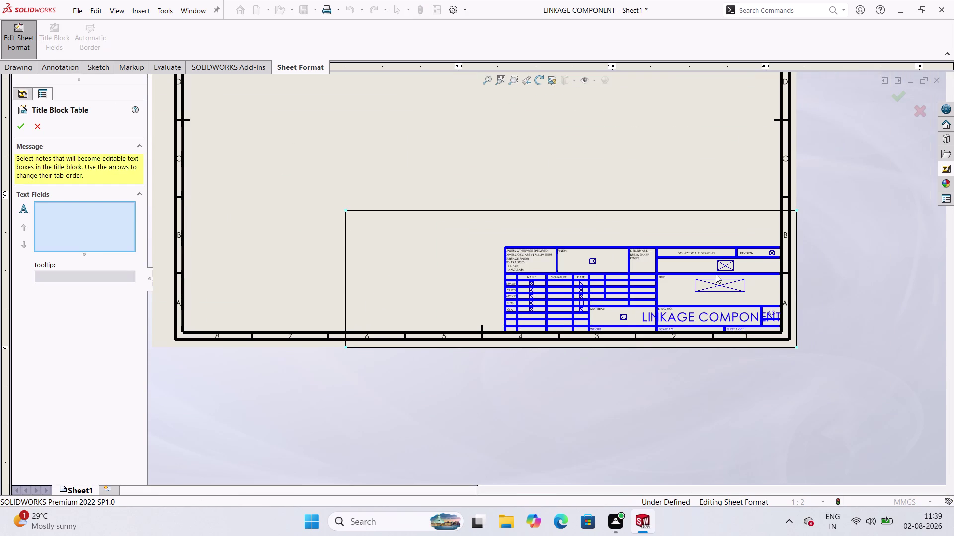
double_click(709, 281)
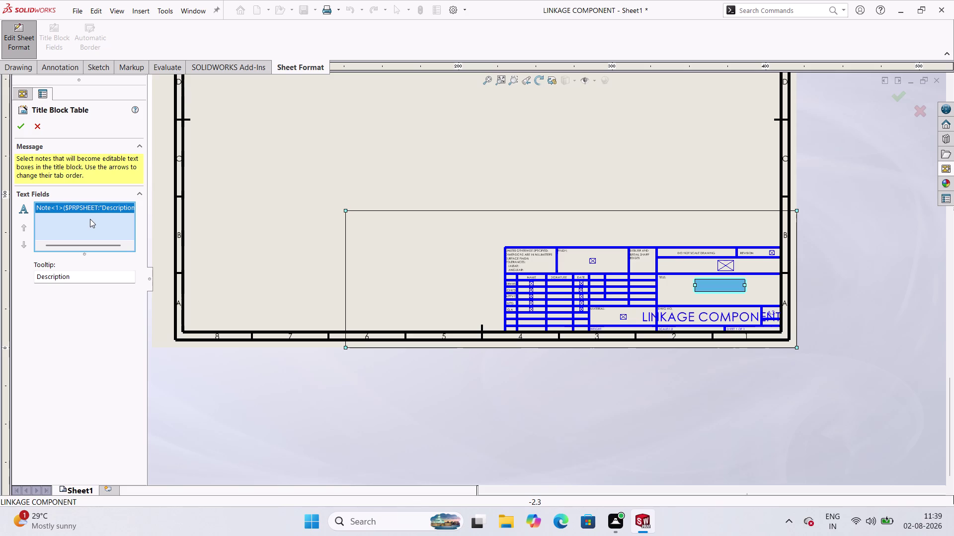
Replace the field's tooltip with 'Linkage component' and accept the settings.
text(LI)
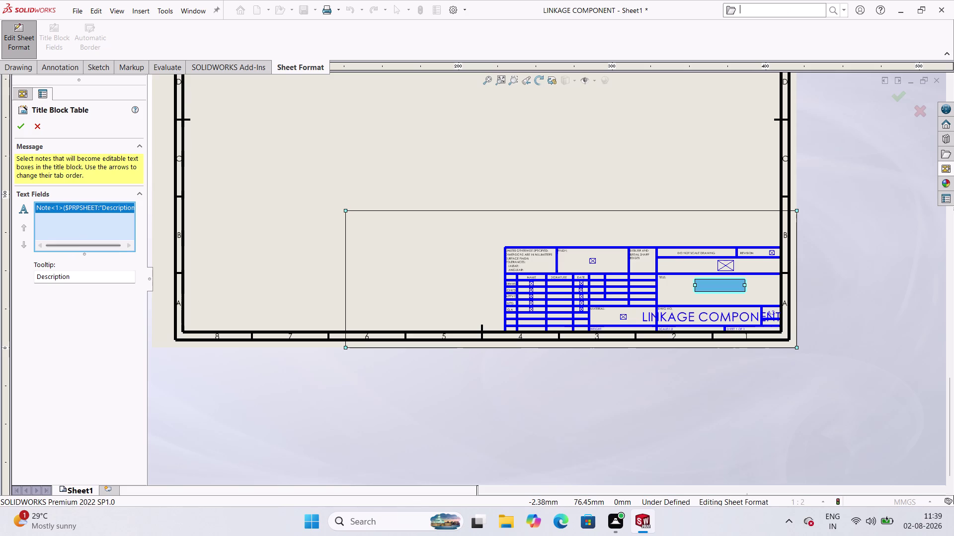
click(58, 279)
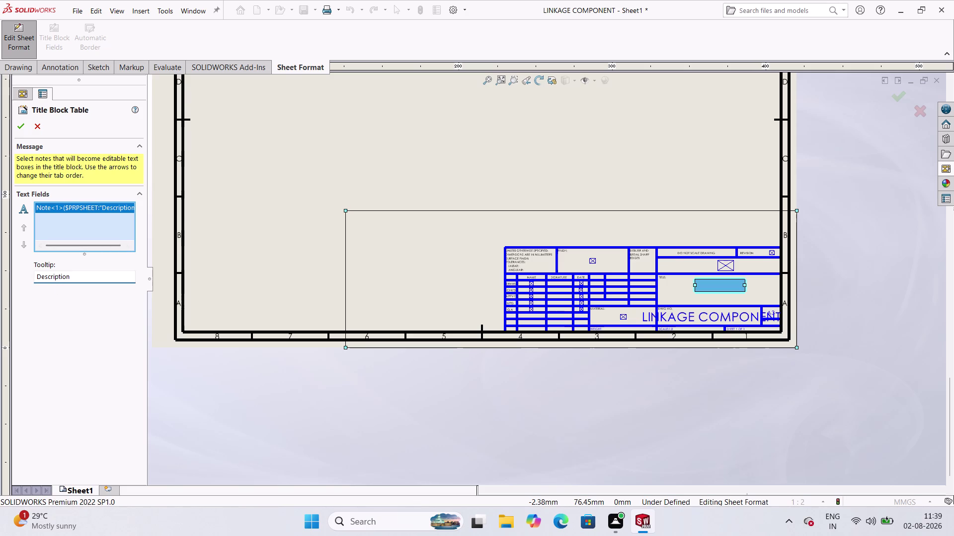
double_click(83, 277)
click(99, 219)
double_click(94, 278)
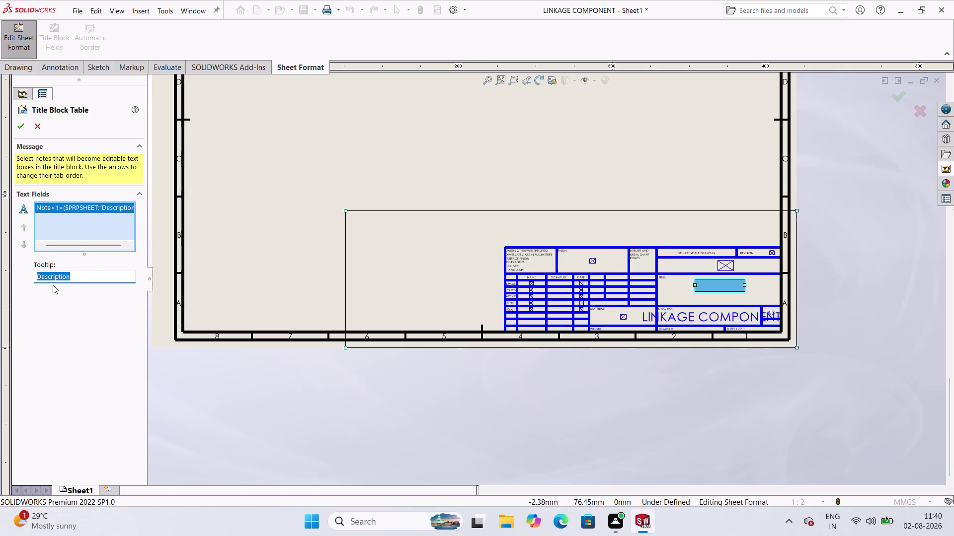
text(lim)
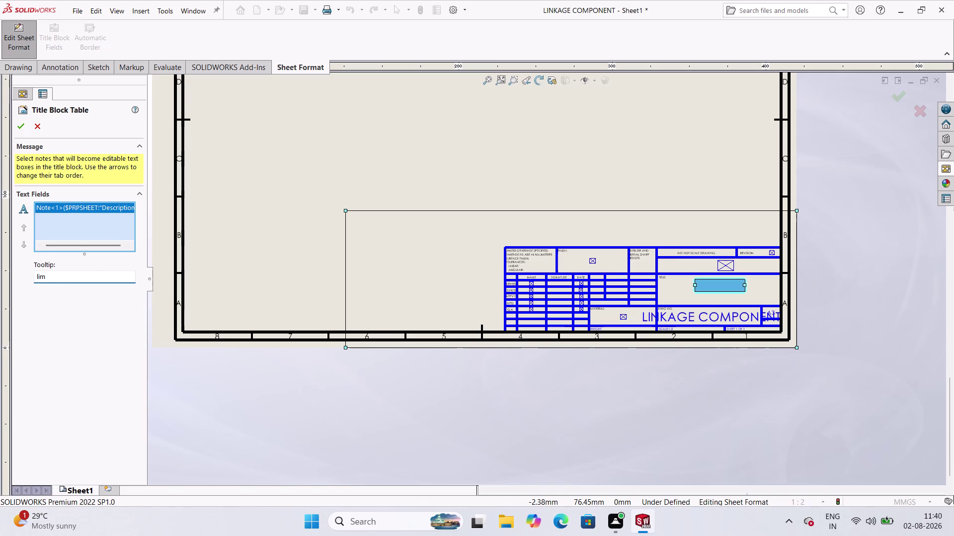
text(ka)
key(BackSpace)
key(BackSpace)
key(BackSpace)
key(BackSpace)
key(BackSpace)
text(inka)
text(ge)
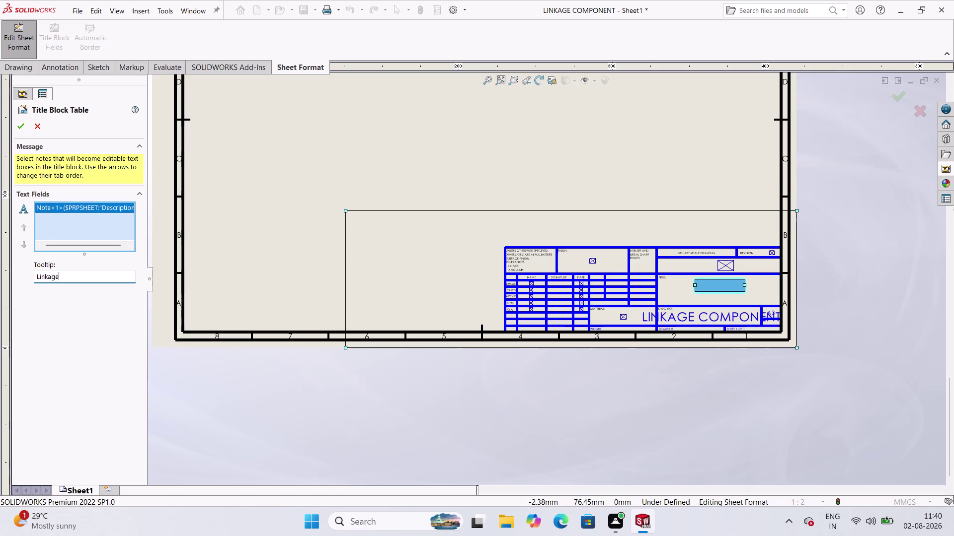
key(space)
text(co)
text(mpone)
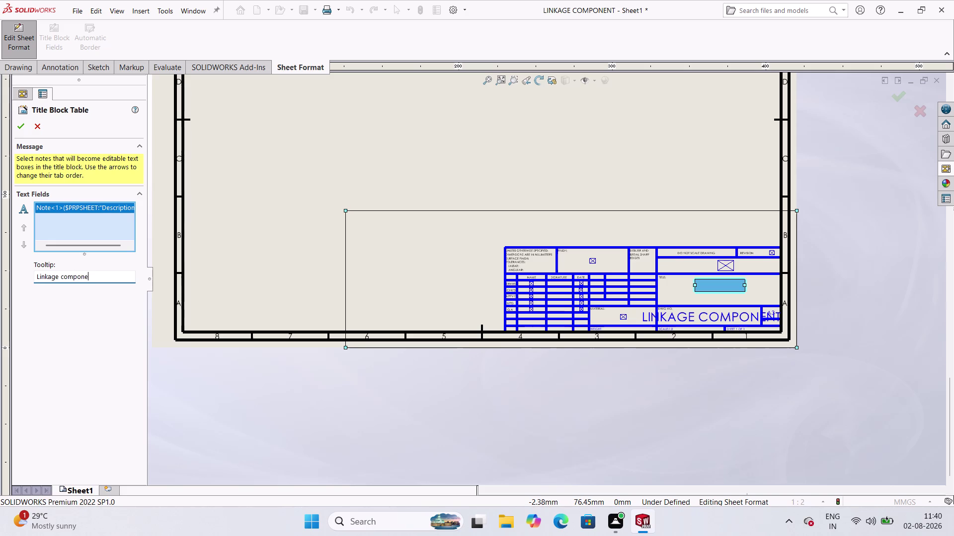
text(nt)
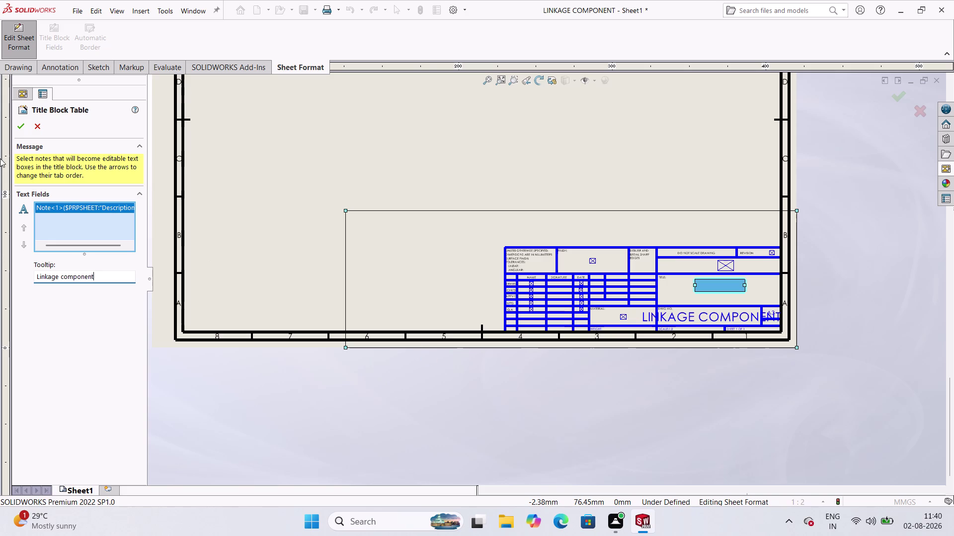
click(21, 128)
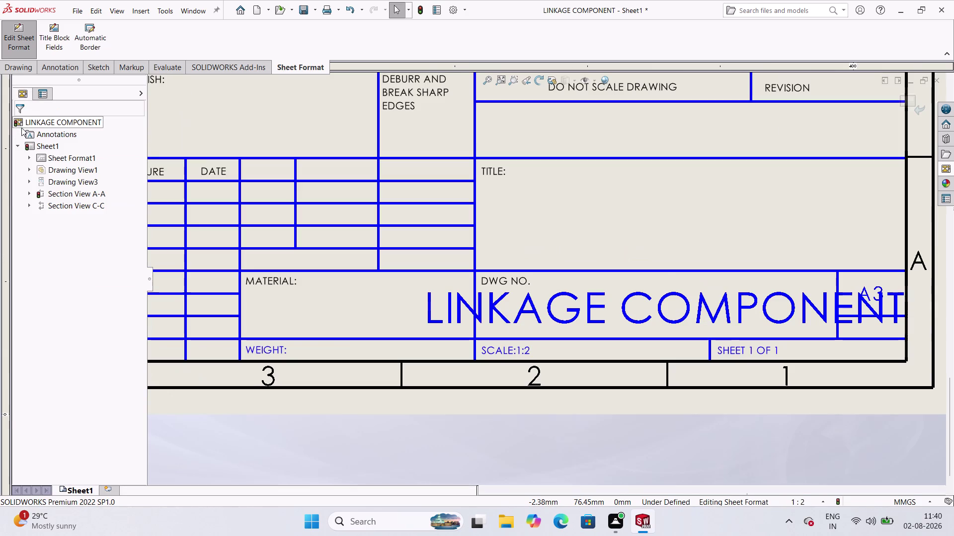
Undo two changes, zoom out to the full sheet, and switch to the Drawing tab.
scroll(up, 3)
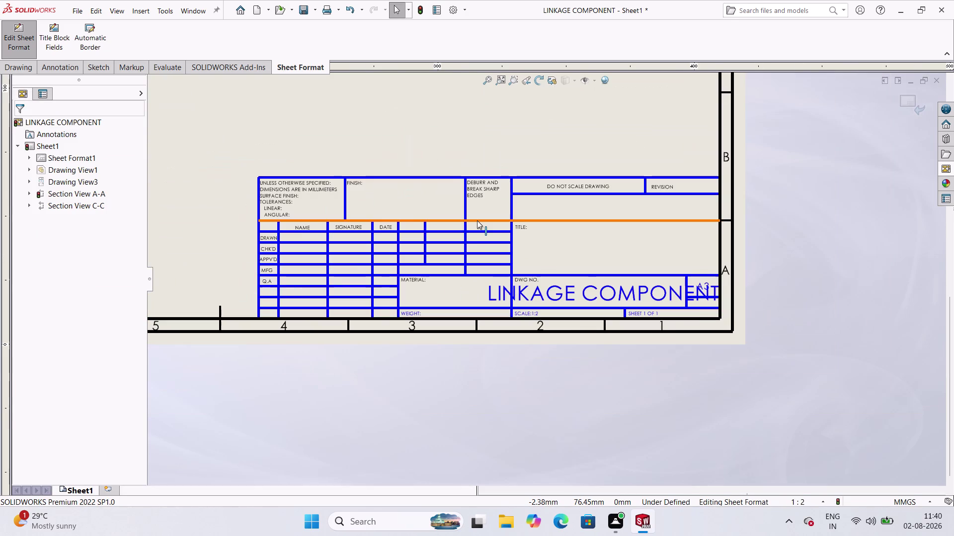
scroll(down, 3)
scroll(up, 3)
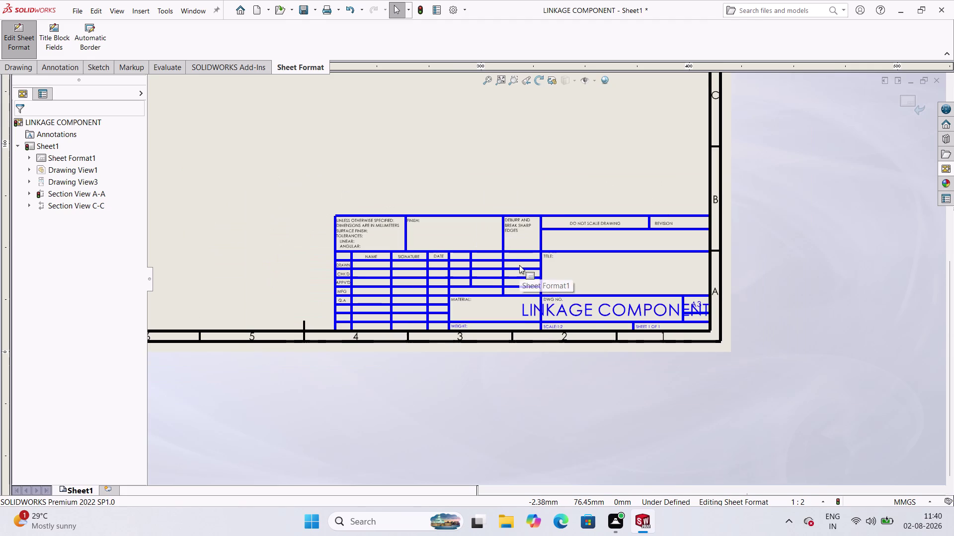
key(ctrl+z)
key(ctrl+z)
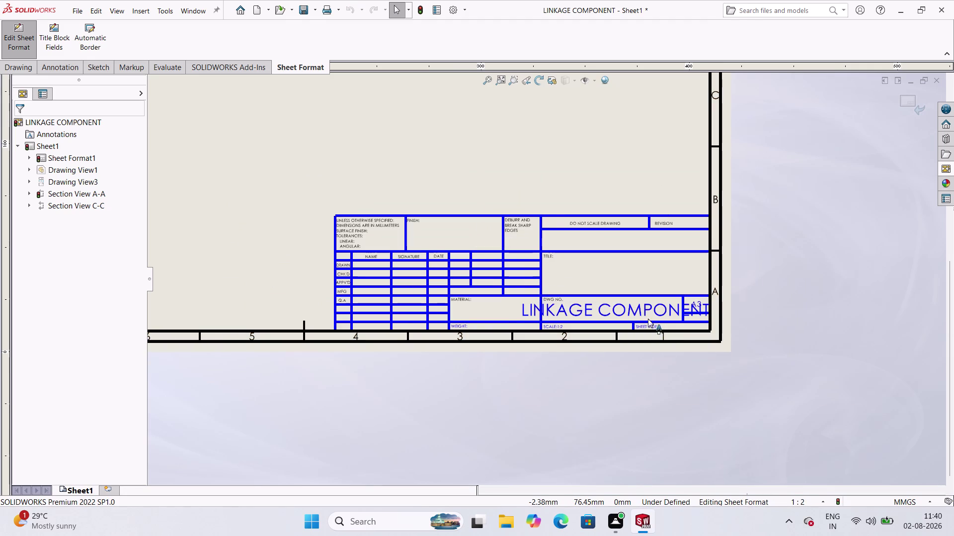
scroll(down, 3)
scroll(up, 3)
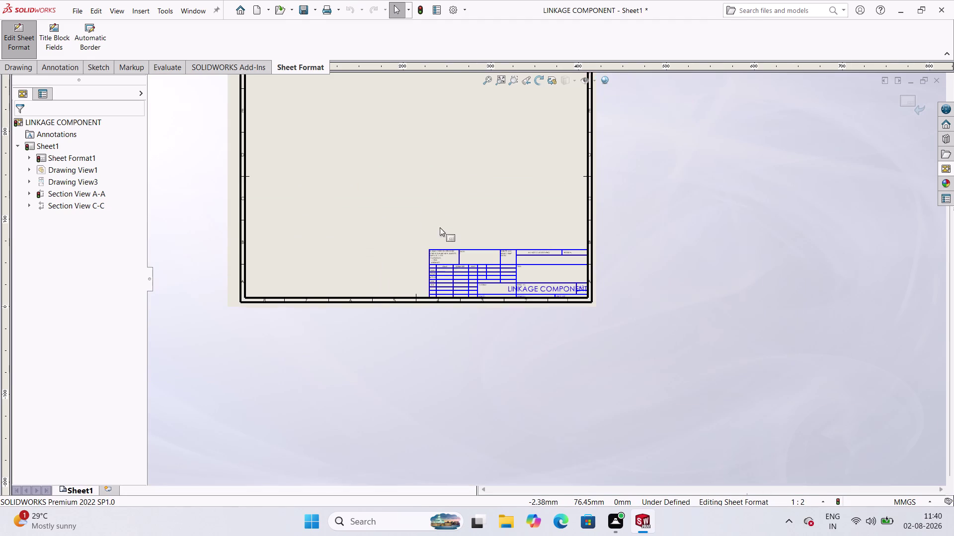
scroll(up, 3)
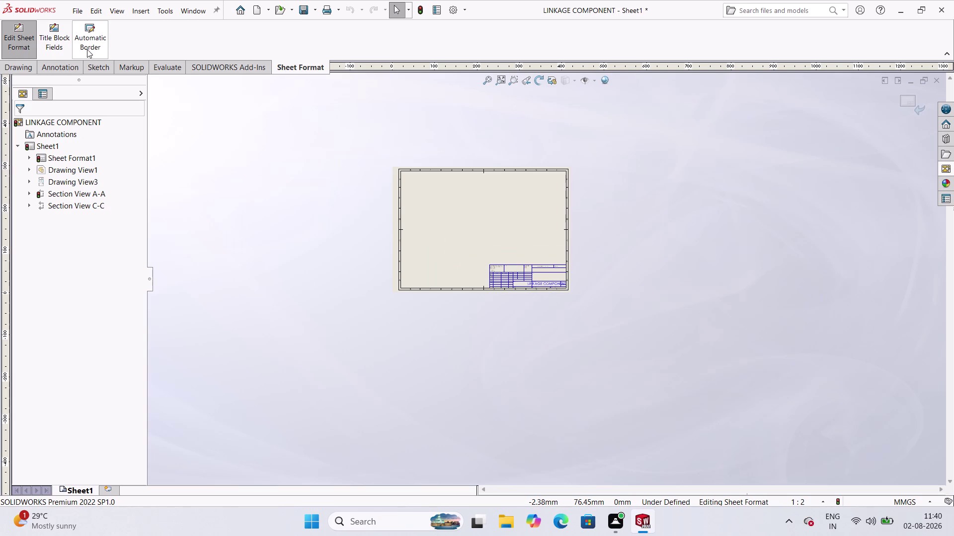
click(203, 160)
click(17, 71)
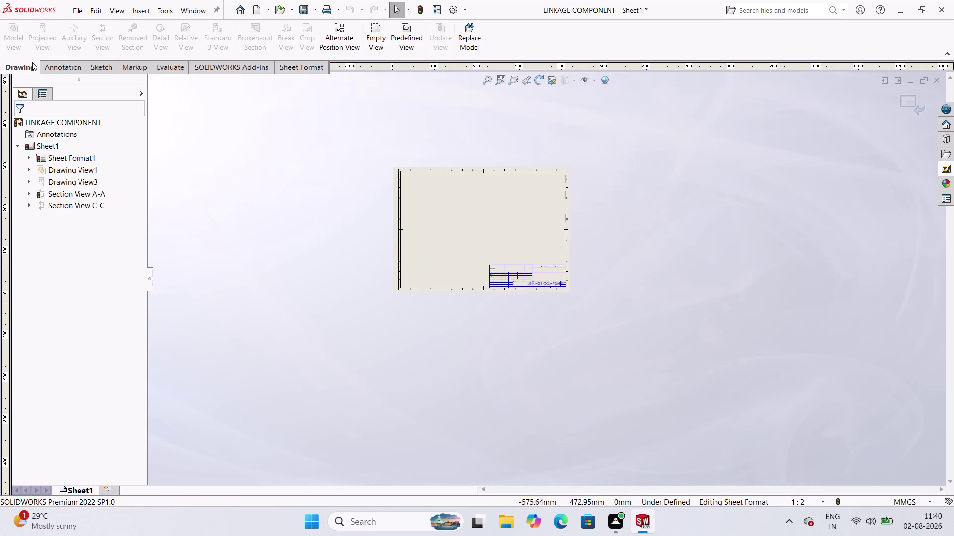
Exit Edit Sheet Format and zoom across the sheet to check the dimensioned views.
click(915, 101)
scroll(down, 3)
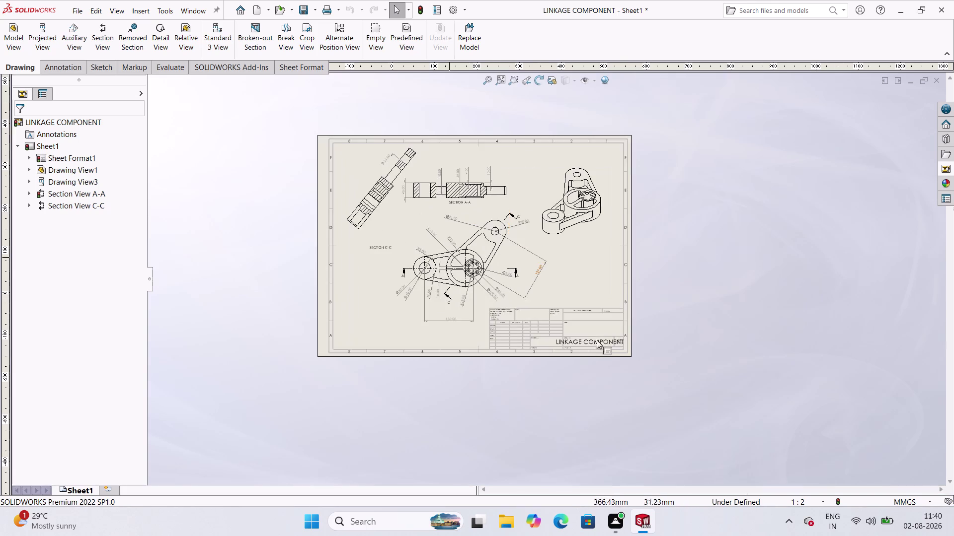
scroll(down, 3)
scroll(up, 3)
scroll(down, 3)
scroll(down, 3)
scroll(up, 3)
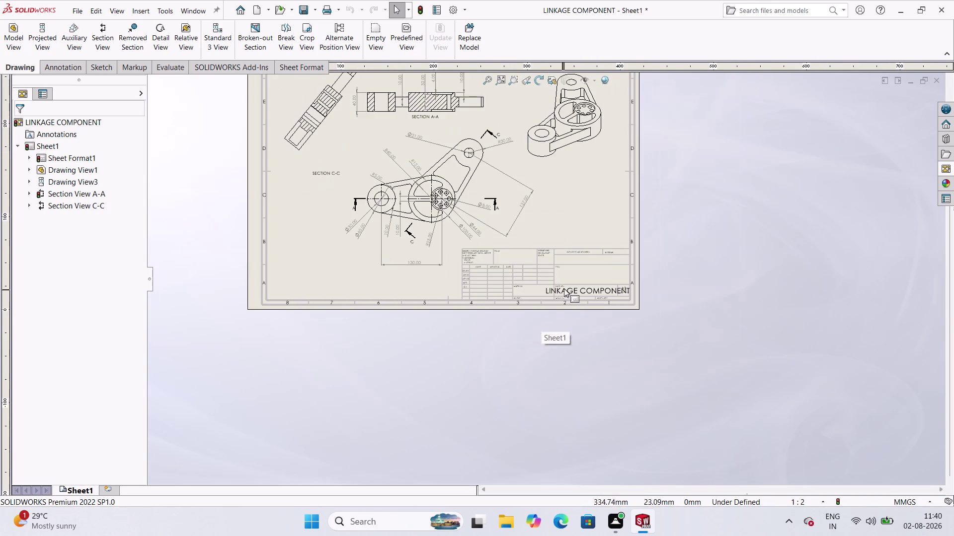
scroll(up, 3)
scroll(down, 3)
scroll(up, 3)
scroll(down, 3)
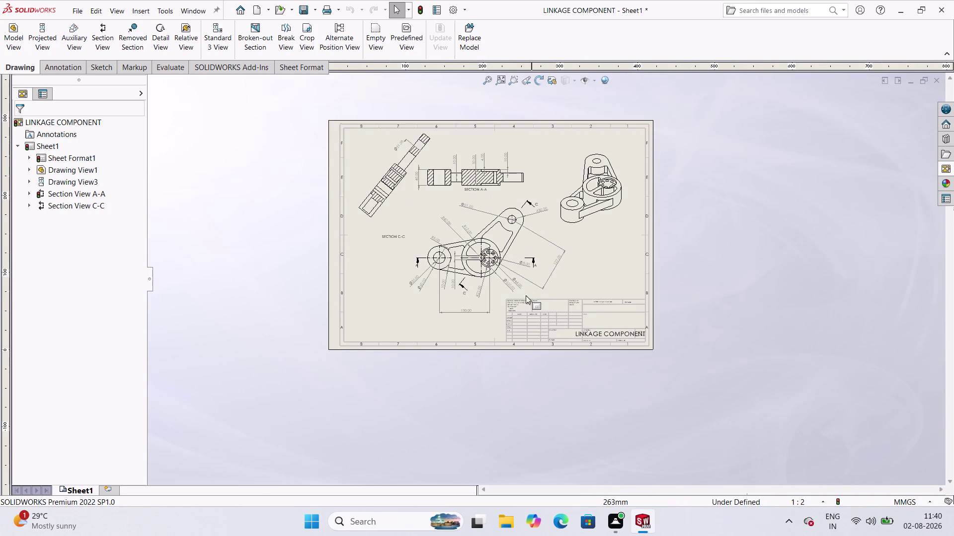
scroll(up, 3)
scroll(down, 3)
scroll(up, 3)
scroll(down, 3)
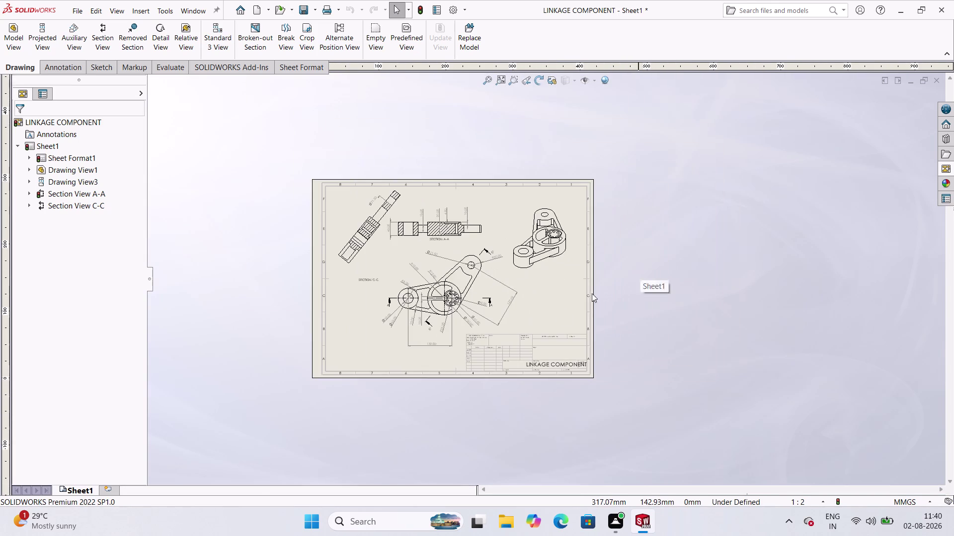
scroll(up, 3)
scroll(down, 3)
scroll(down, 3)
scroll(down, 3)
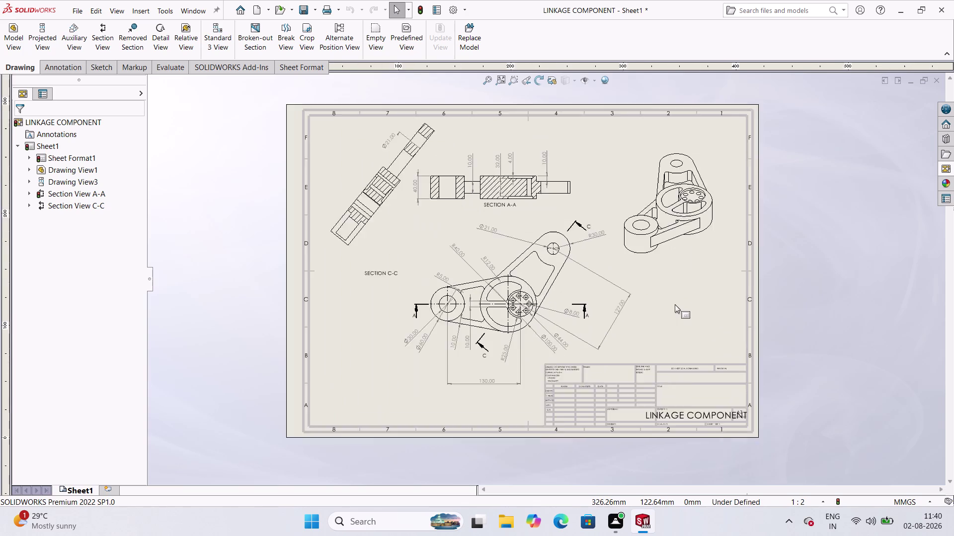
scroll(up, 3)
scroll(down, 3)
scroll(up, 3)
scroll(down, 3)
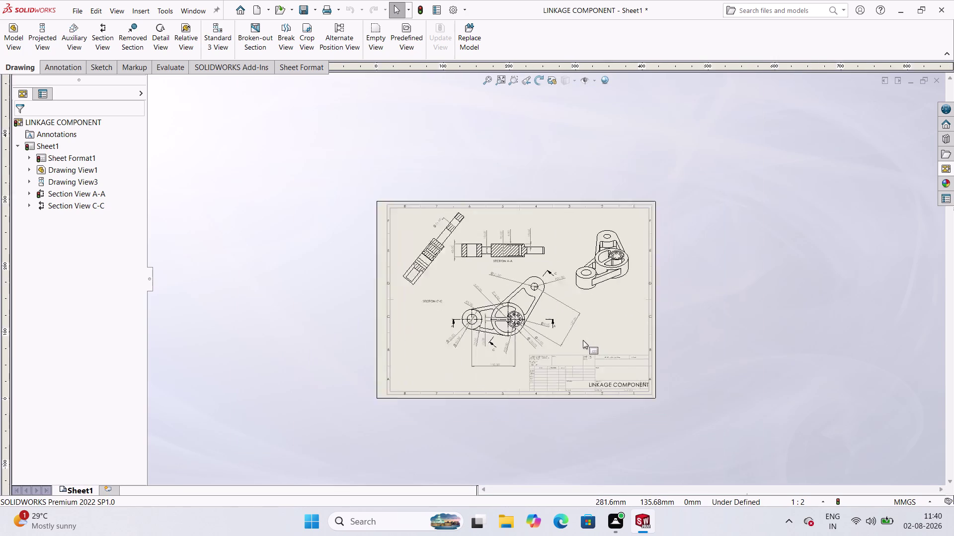
scroll(down, 3)
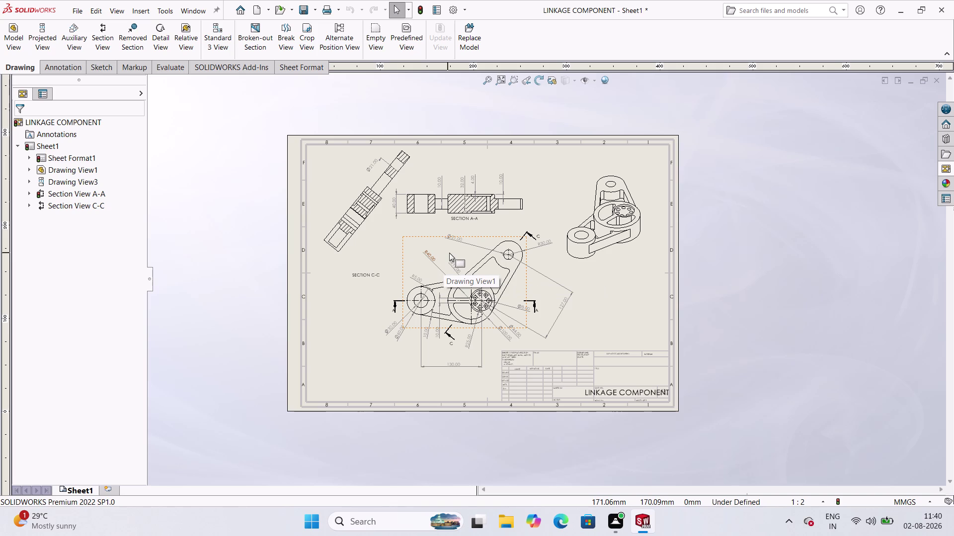
Zoom in and out again to inspect the section views and the LINKAGE COMPONENT title block.
scroll(down, 3)
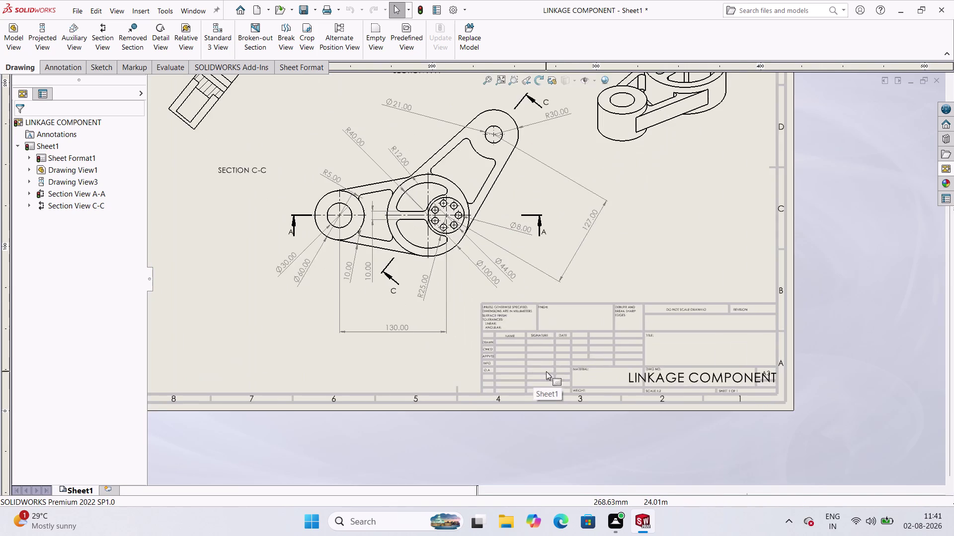
scroll(up, 3)
scroll(up, 3)
scroll(up, 3)
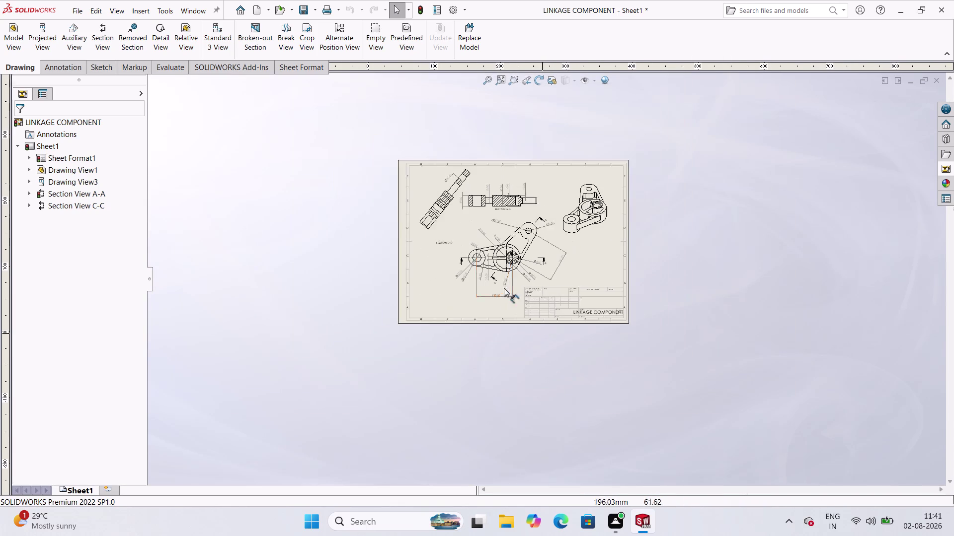
scroll(up, 3)
scroll(down, 3)
scroll(down, 3)
scroll(up, 3)
scroll(down, 3)
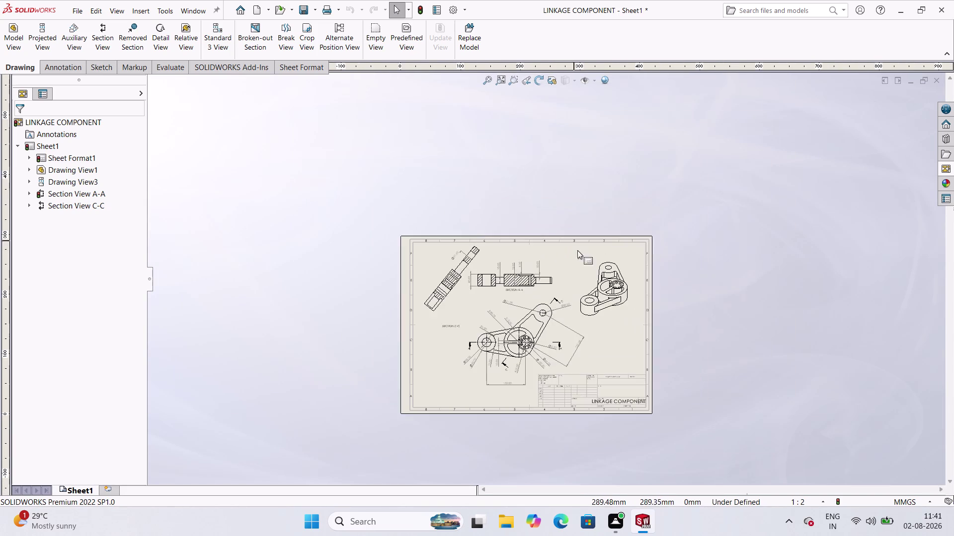
scroll(up, 3)
scroll(down, 3)
scroll(up, 3)
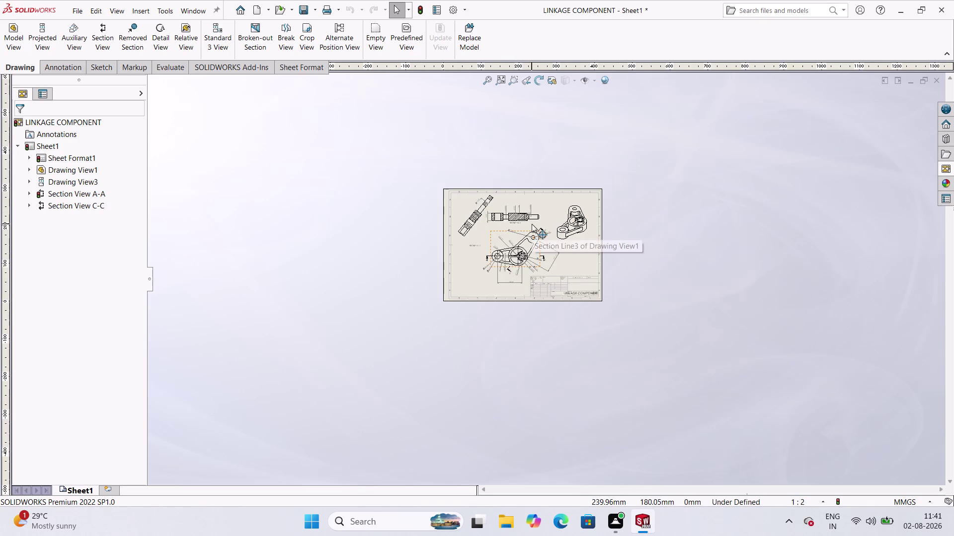
scroll(down, 3)
scroll(down, 3)
scroll(down, 3)
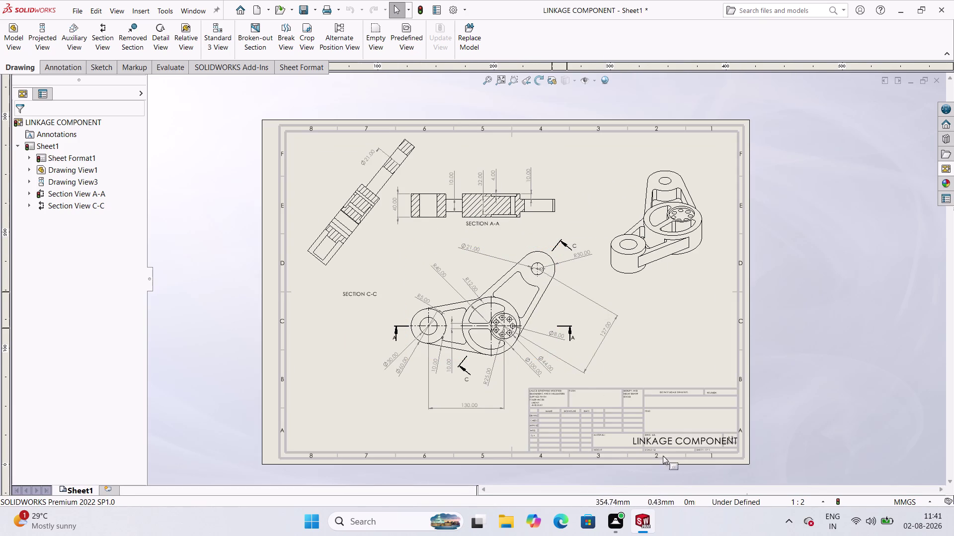
scroll(down, 3)
scroll(up, 3)
scroll(down, 3)
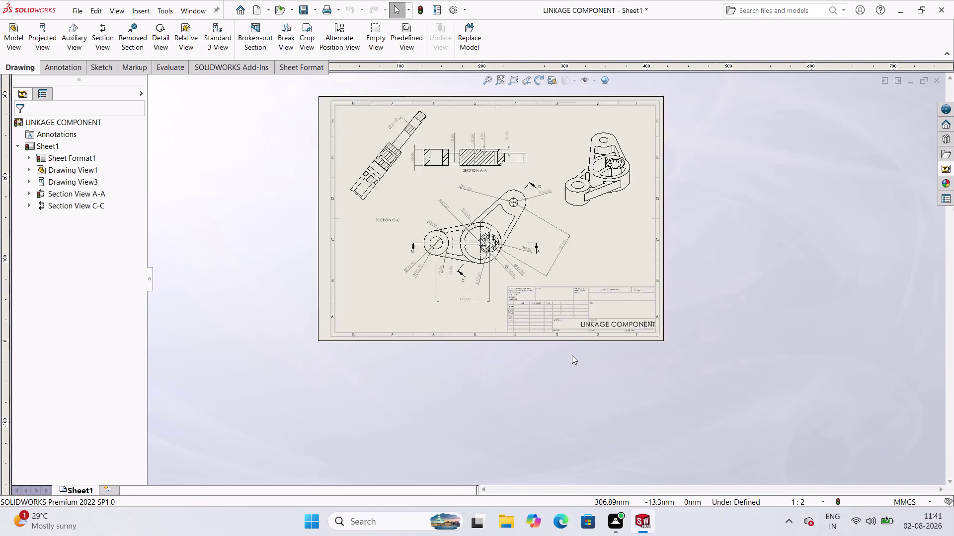
scroll(down, 3)
scroll(up, 3)
scroll(up, 3)
scroll(down, 3)
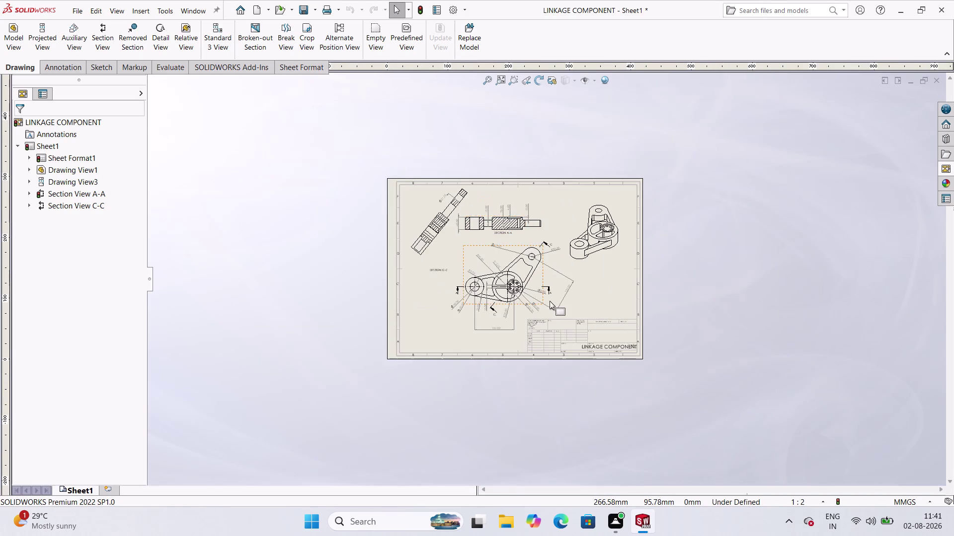
scroll(down, 3)
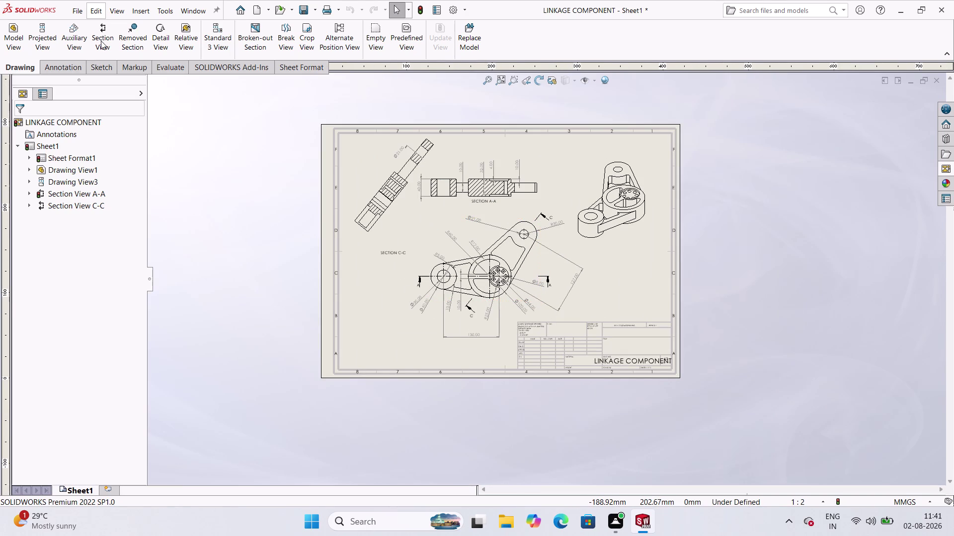
Start Save As and append 'drafting' so the name reads 'LINKAGE COMPONENT drafting'.
click(80, 12)
click(110, 97)
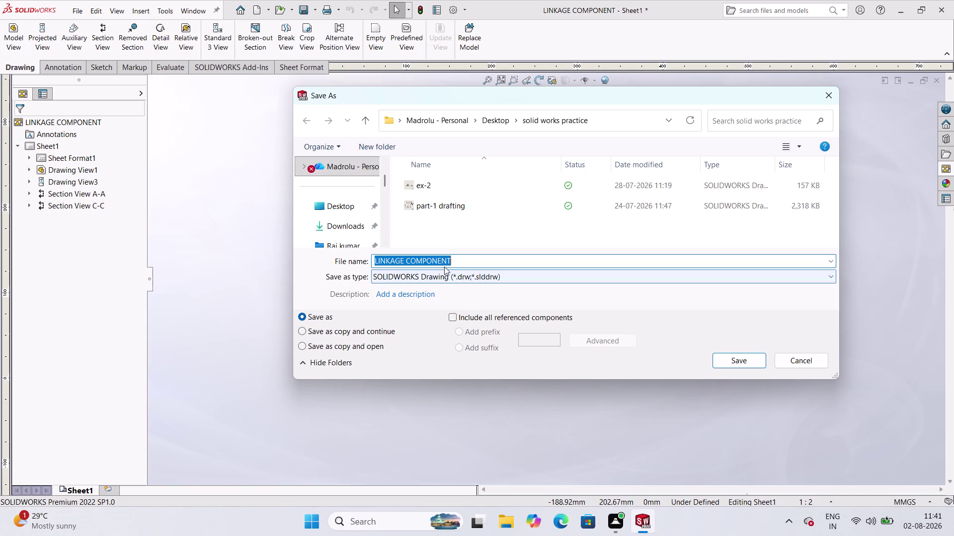
click(466, 264)
key(space)
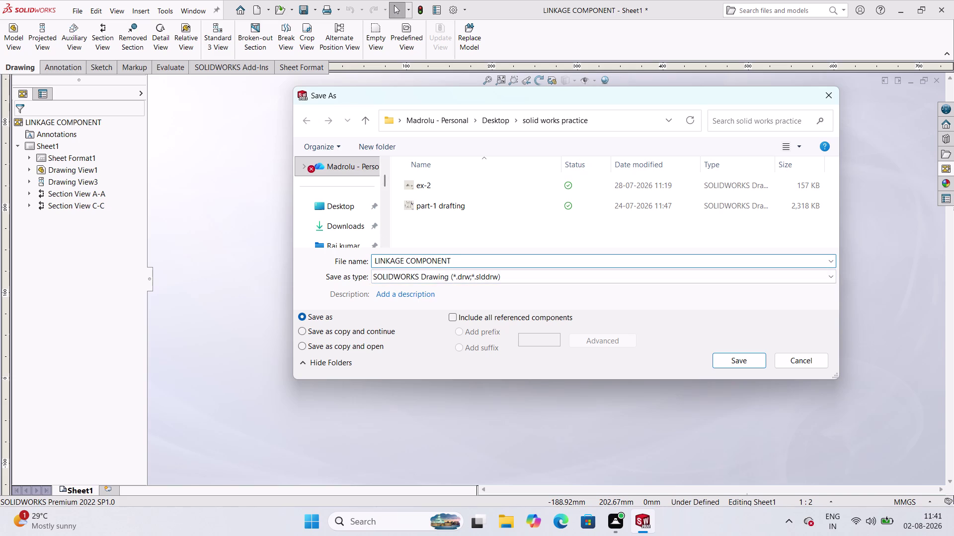
text(draf)
text(ting)
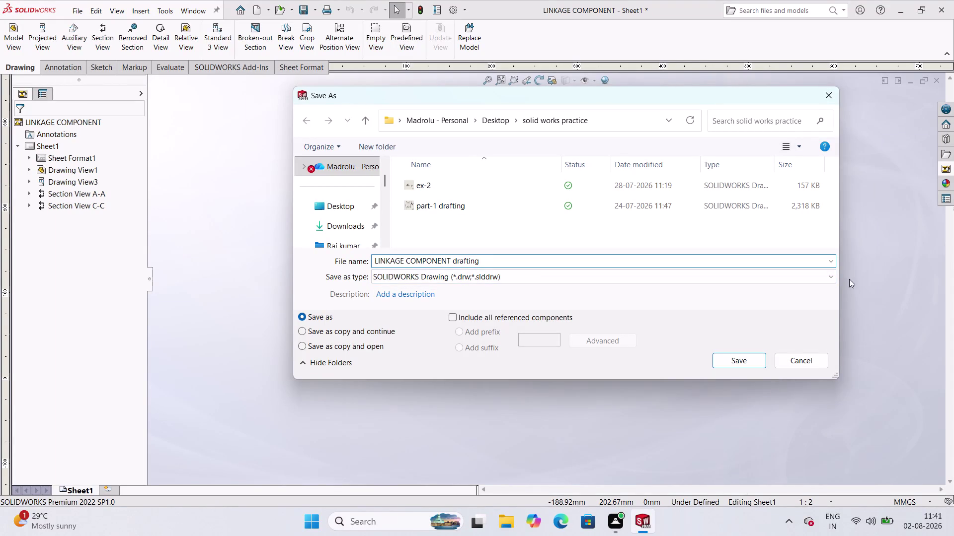
click(832, 279)
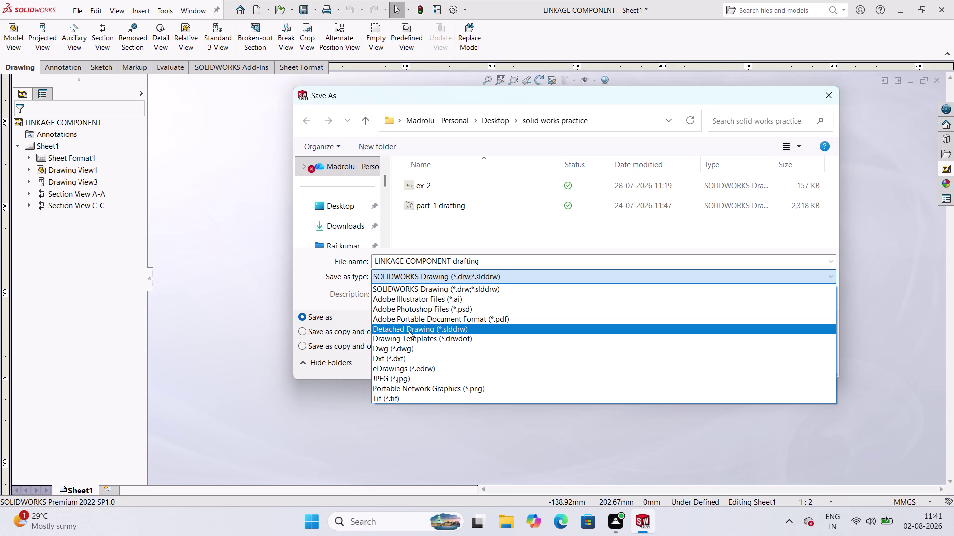
Save 'LINKAGE COMPONENT drafting' as an Adobe PDF in the solid works practice folder.
click(452, 321)
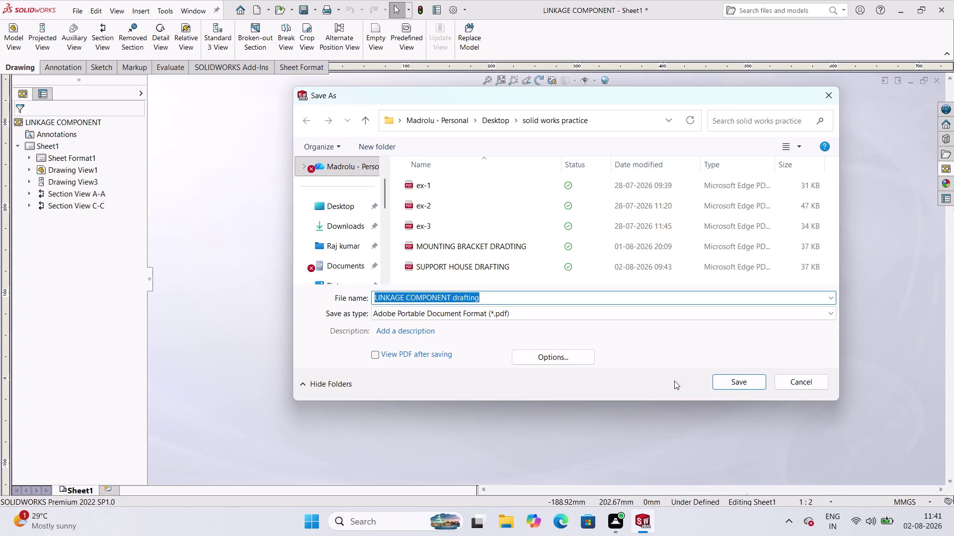
scroll(down, 3)
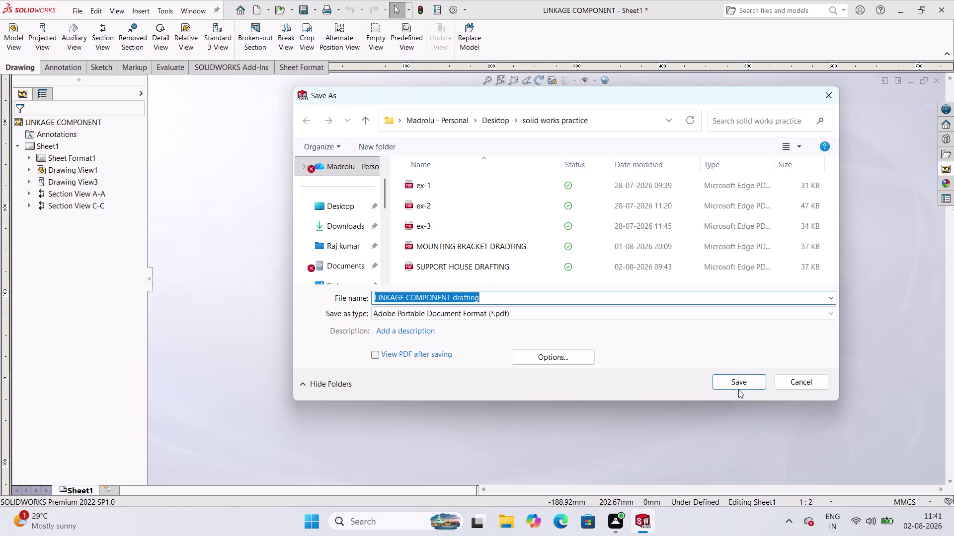
click(742, 380)
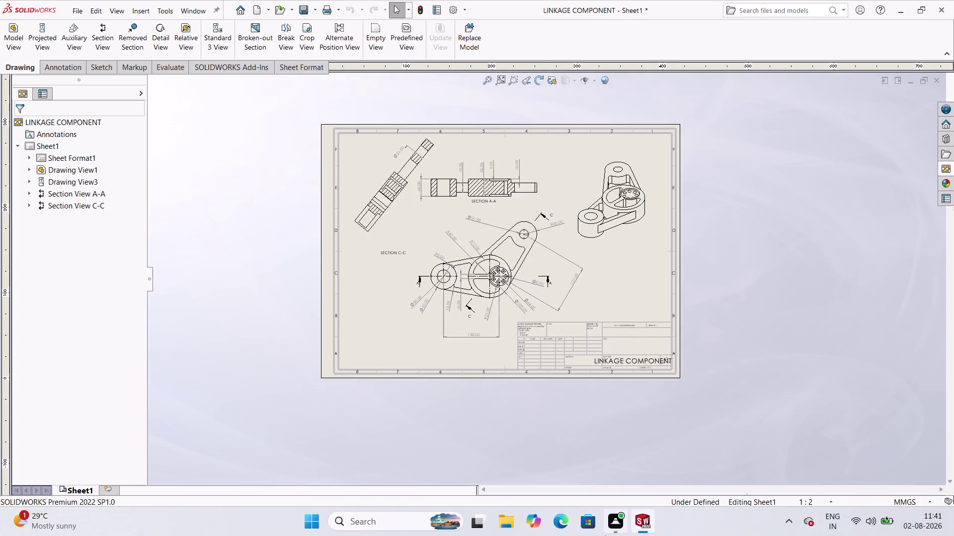